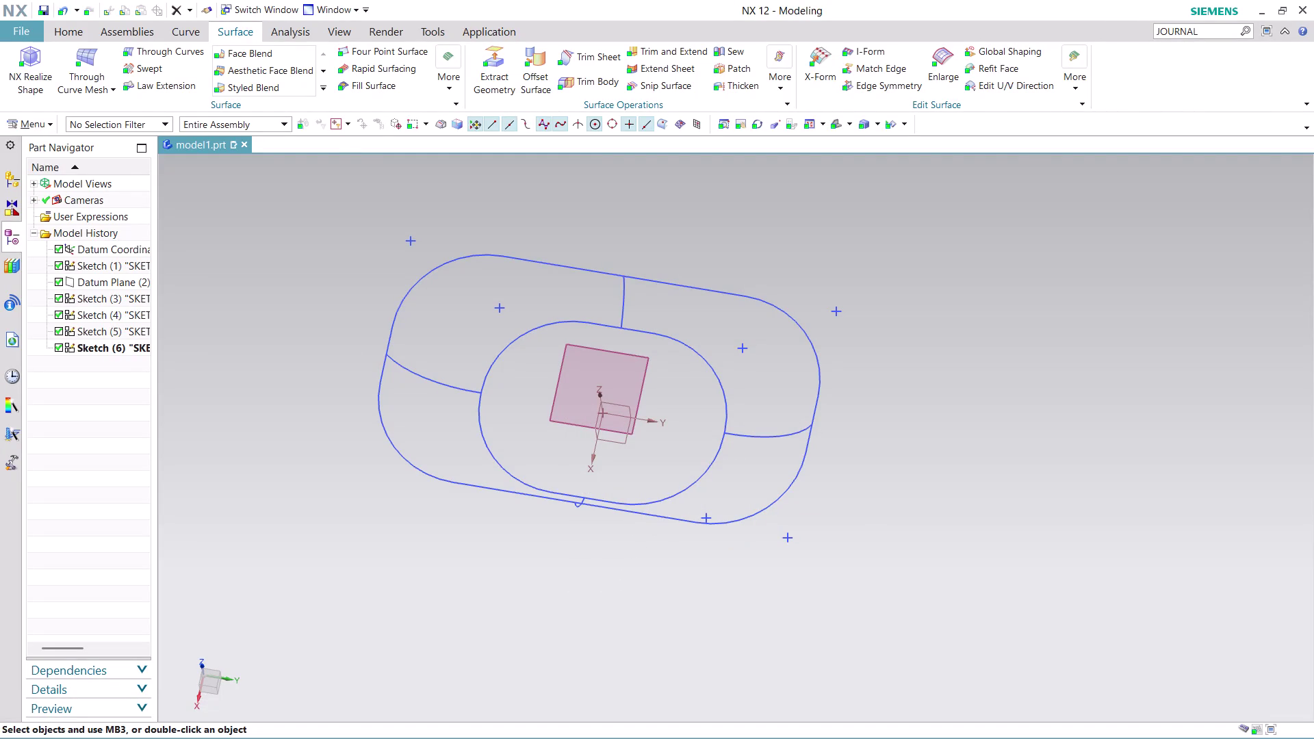
Orbit the wireframe and browse the general modelling, extra feature and curve commands.
middle_drag(961, 481, 987, 408)
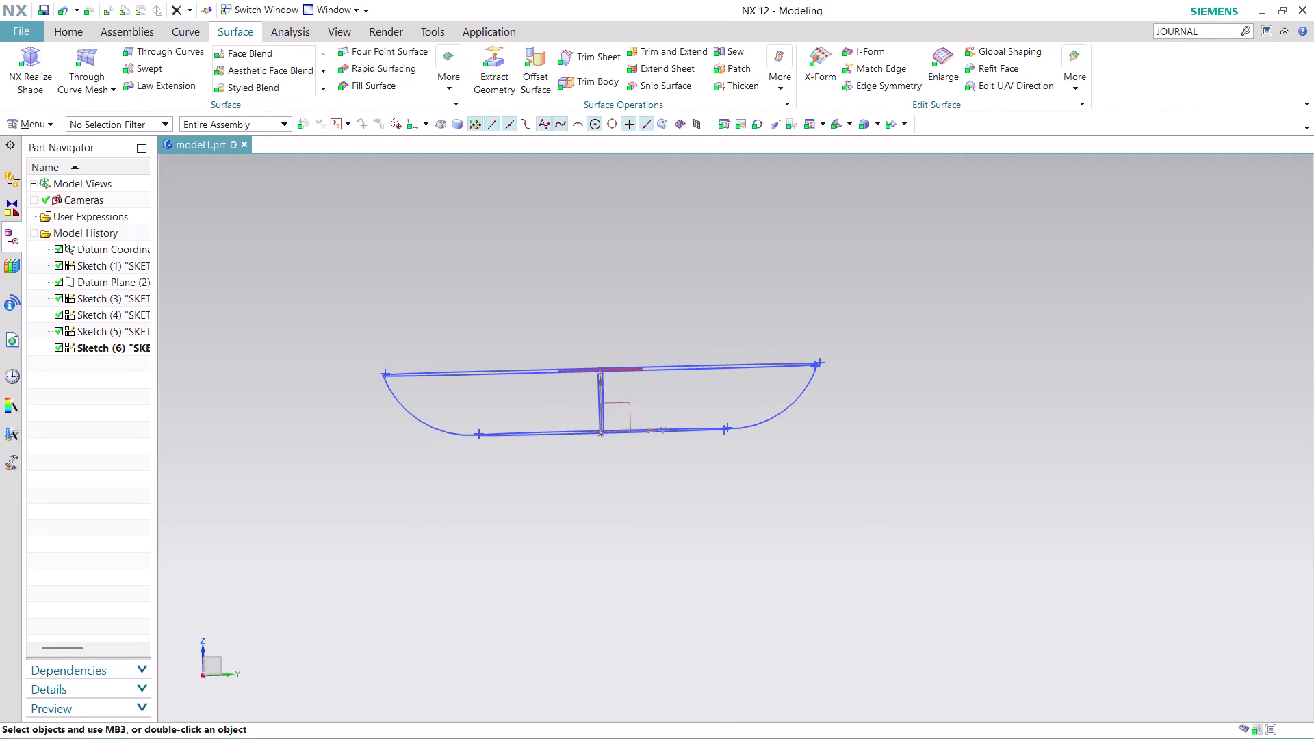
middle_drag(554, 294, 593, 319)
key(Escape)
key(Escape)
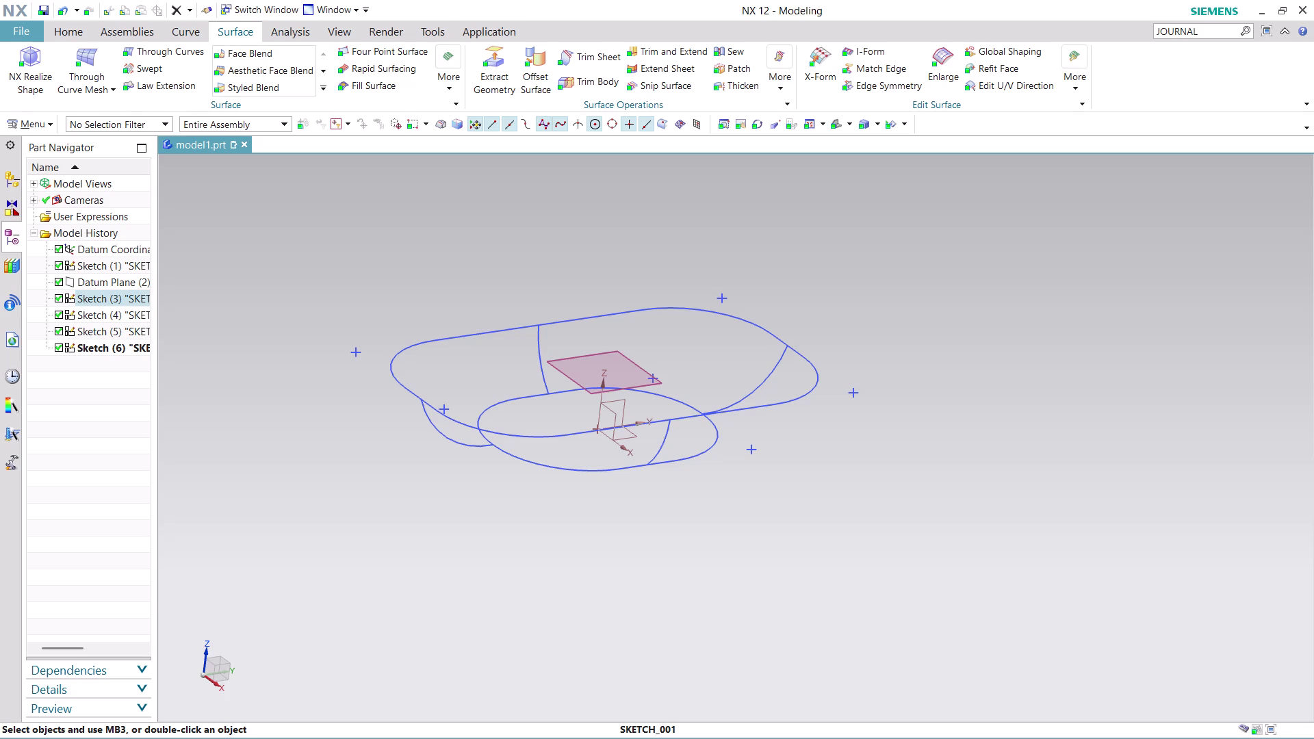
click(67, 28)
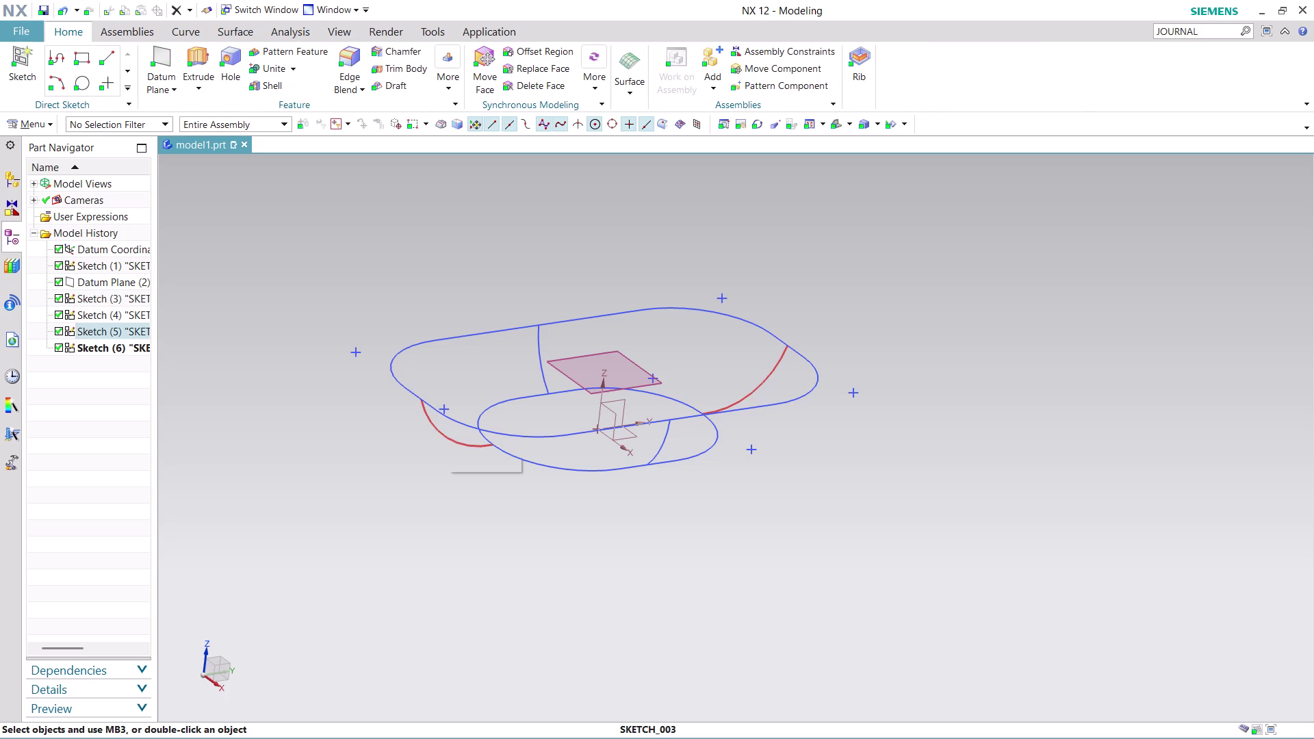
click(446, 89)
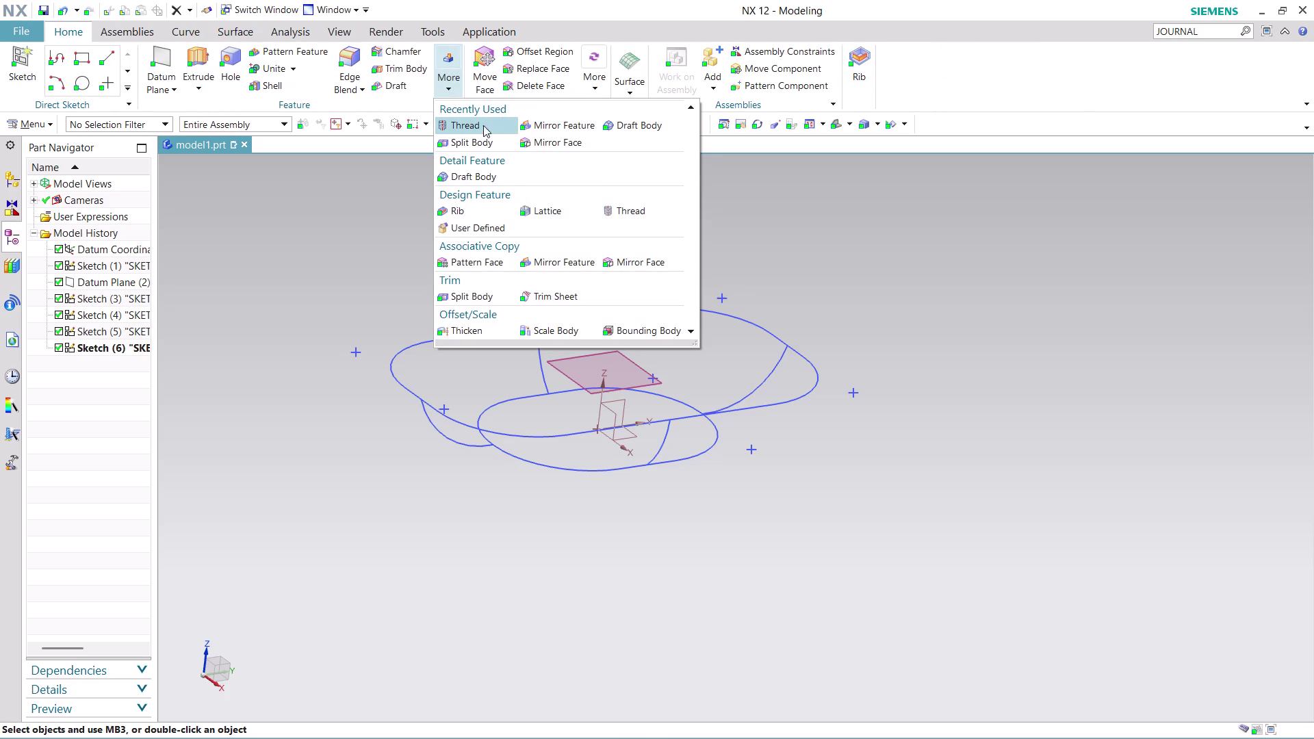
click(721, 196)
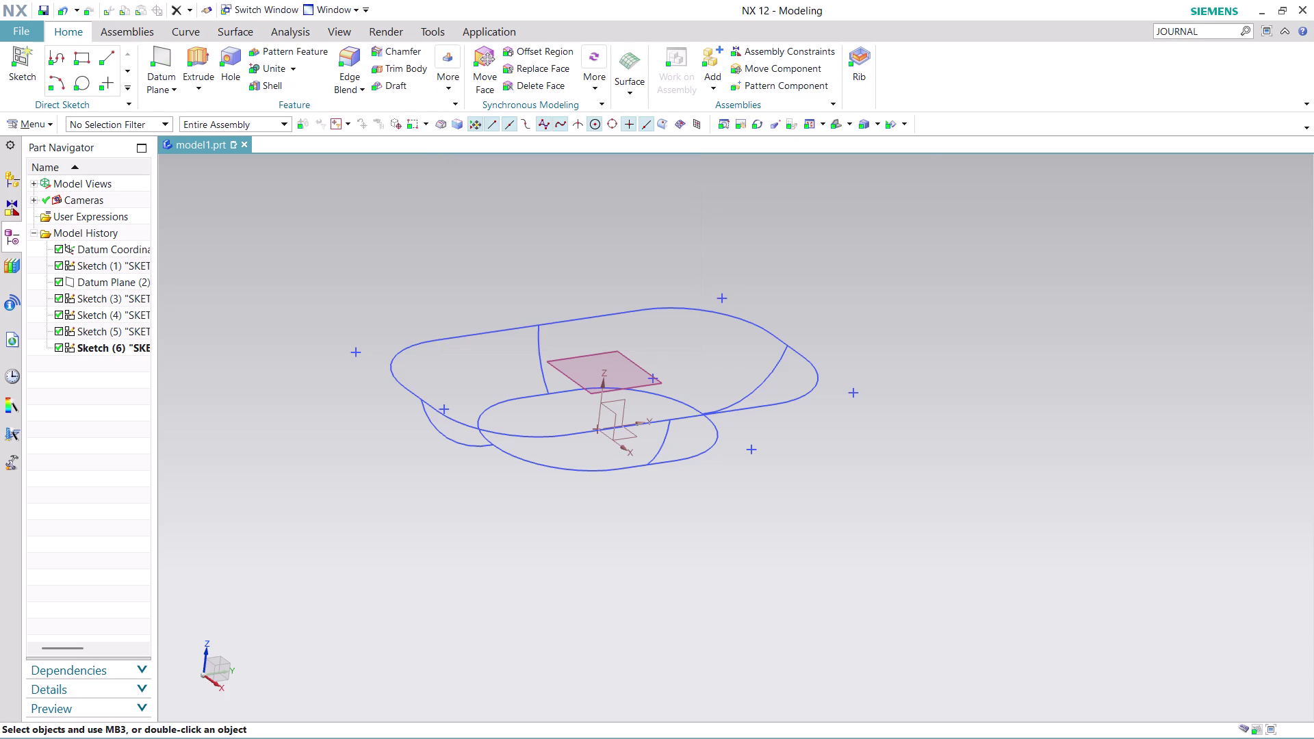
click(593, 84)
click(455, 212)
click(181, 26)
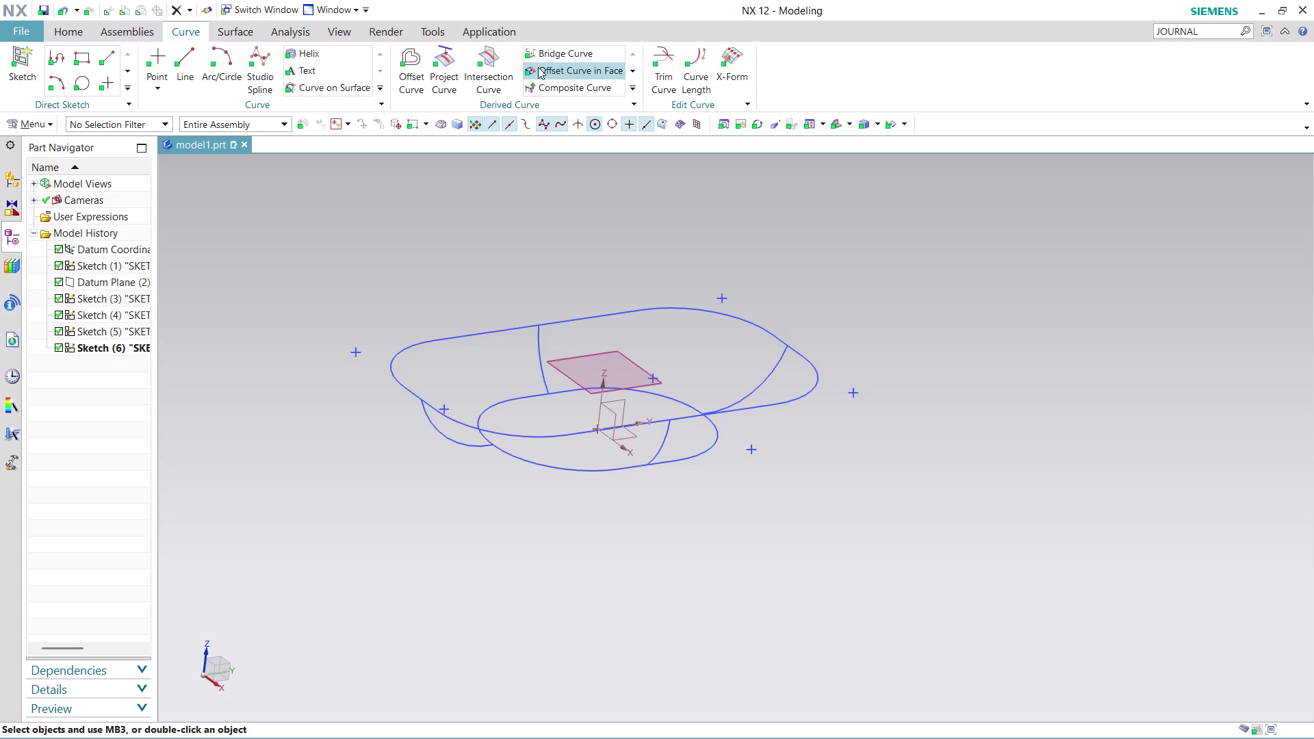
Revisit the general modelling tab's extra feature commands and the curve tools.
click(137, 32)
click(72, 34)
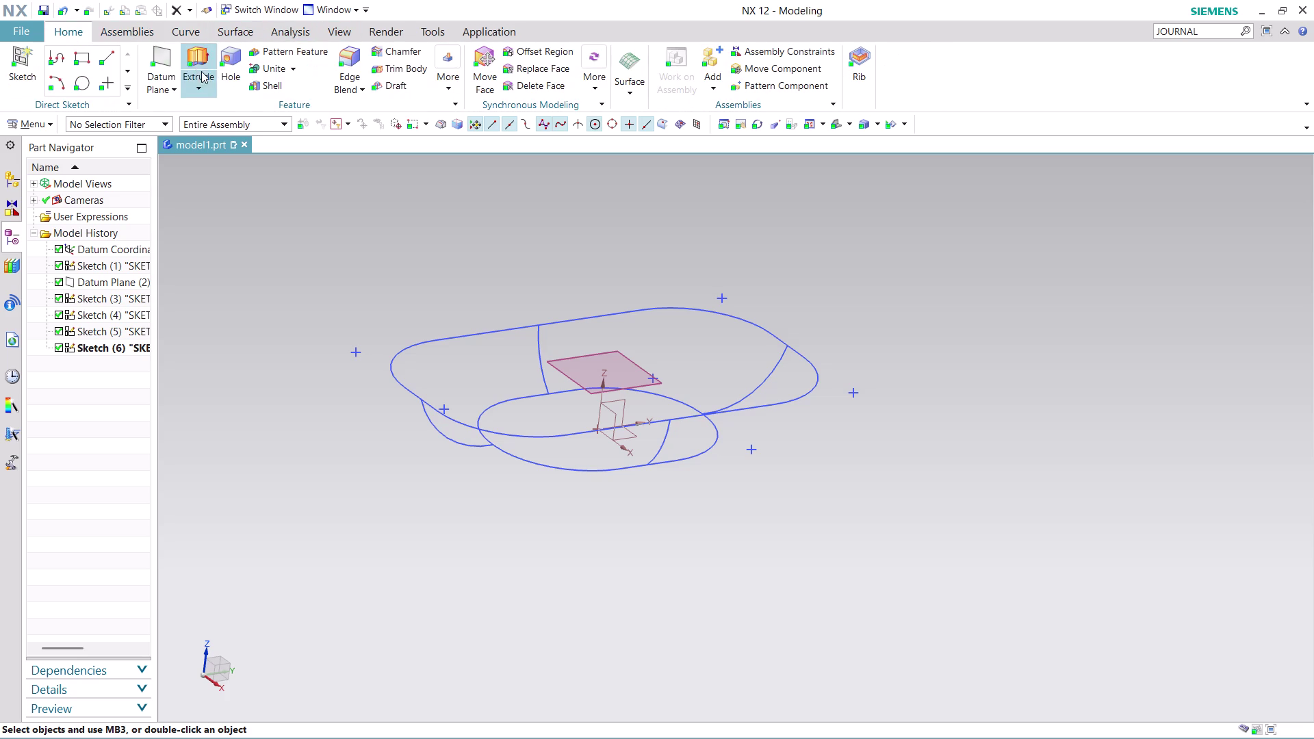
click(441, 83)
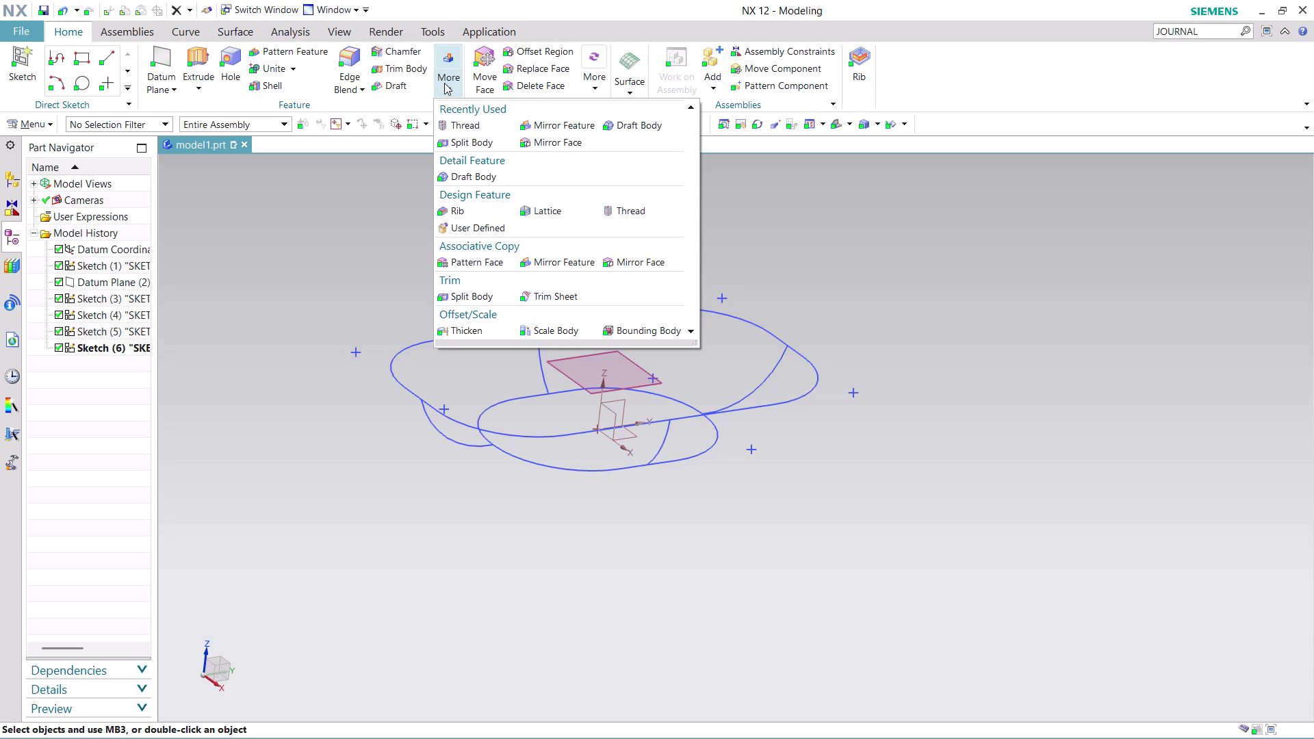
click(772, 193)
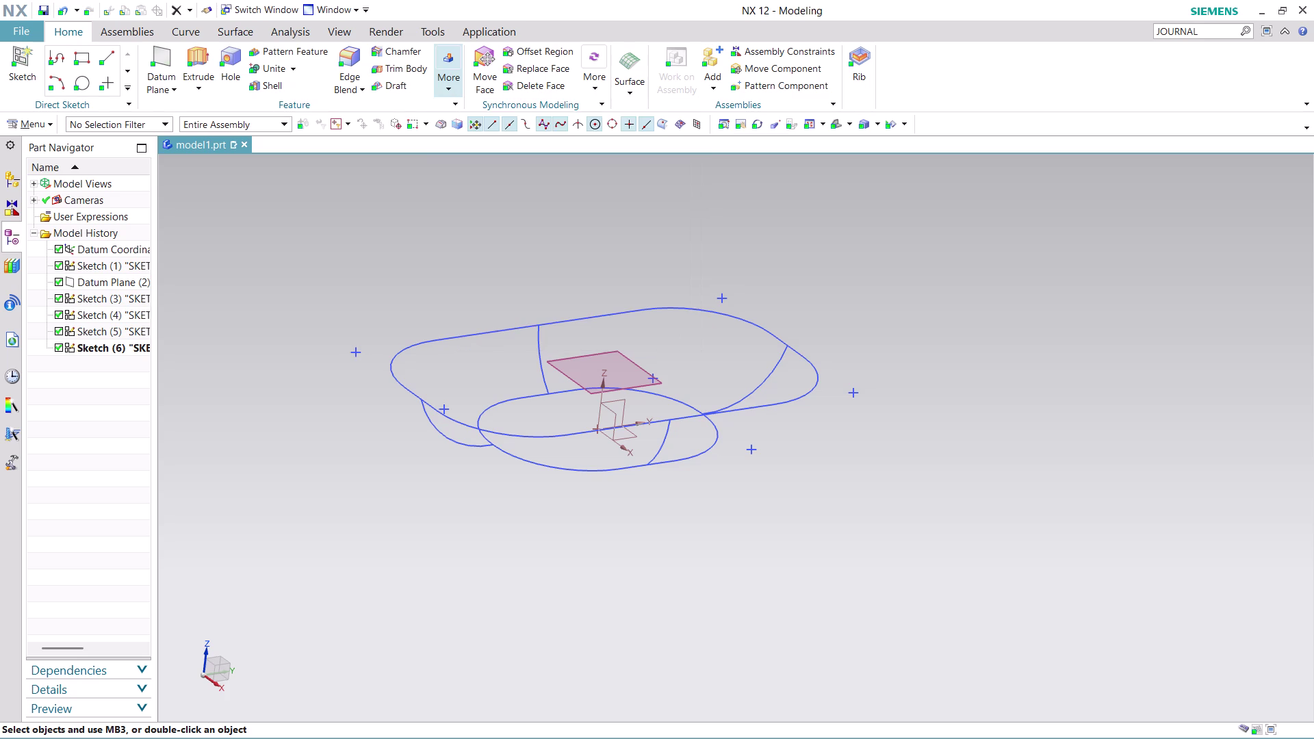
click(593, 78)
click(507, 211)
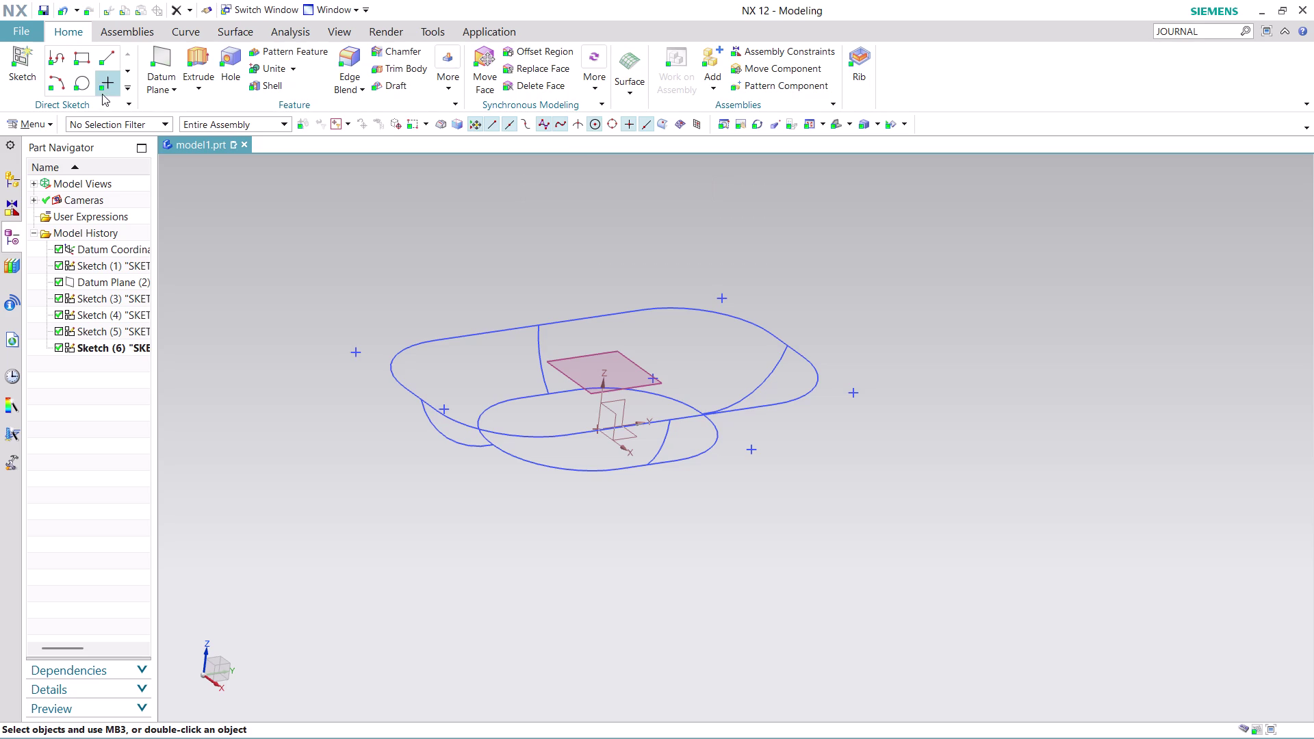
click(213, 29)
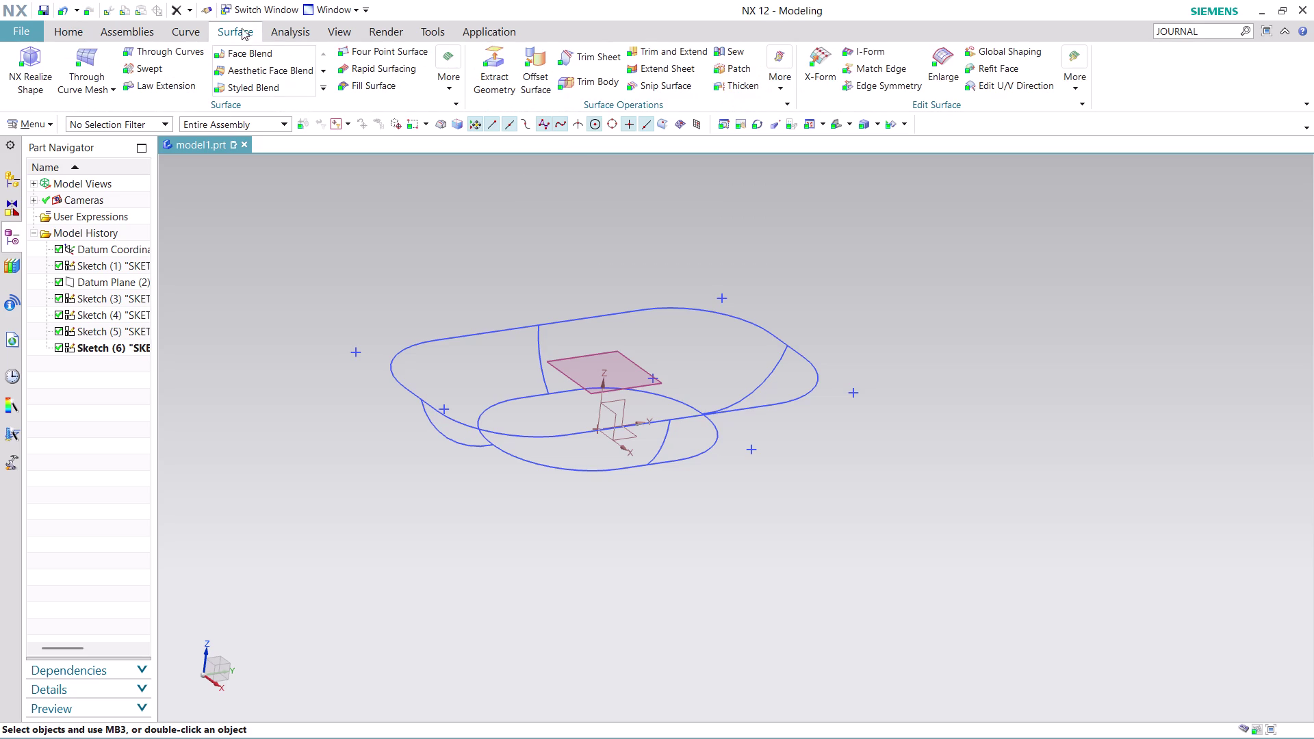
Browse the surface, display, rendering and application ribbon tabs.
click(280, 28)
click(336, 37)
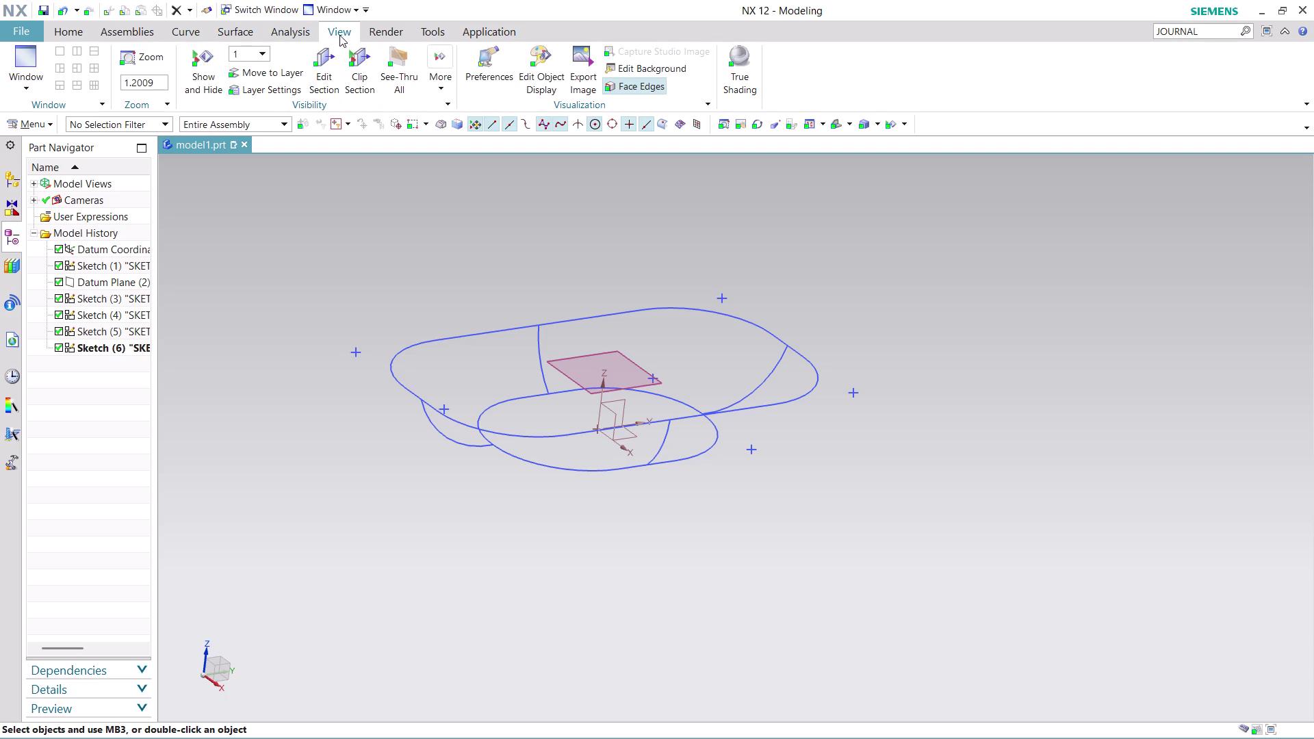
click(392, 21)
click(394, 28)
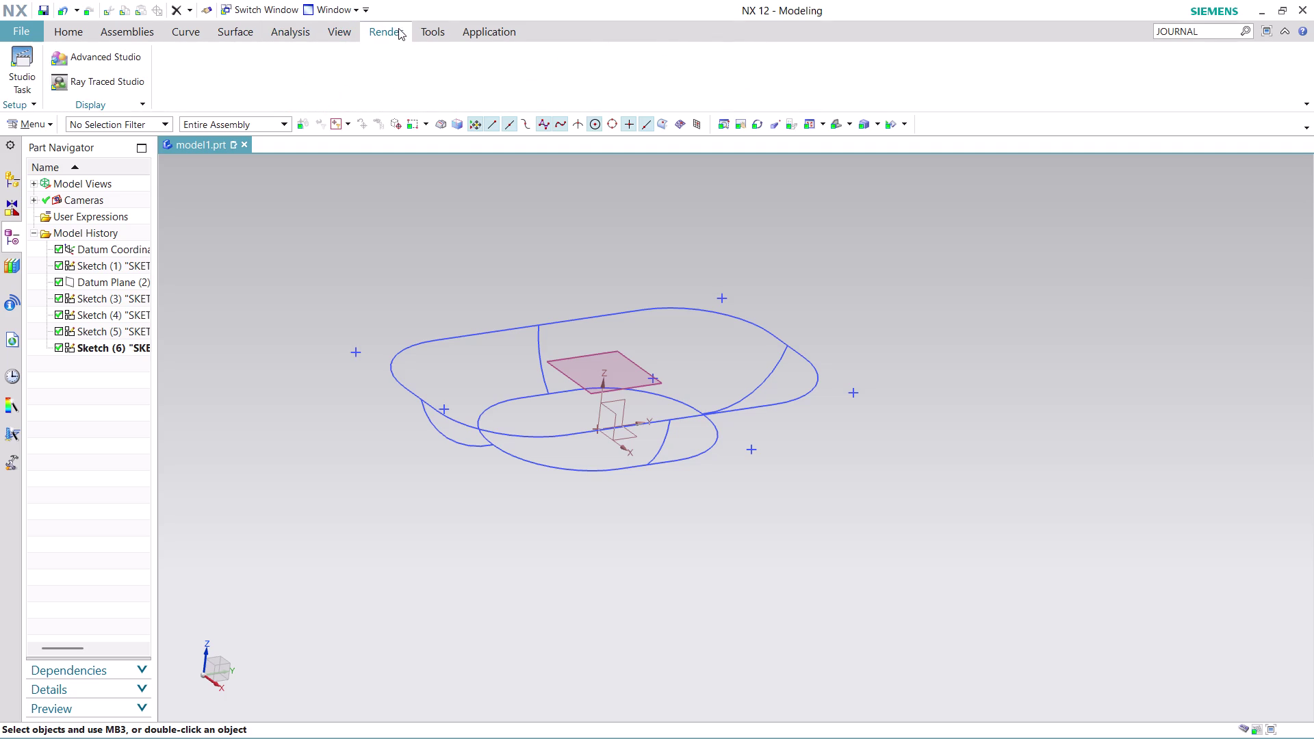
click(427, 29)
click(489, 35)
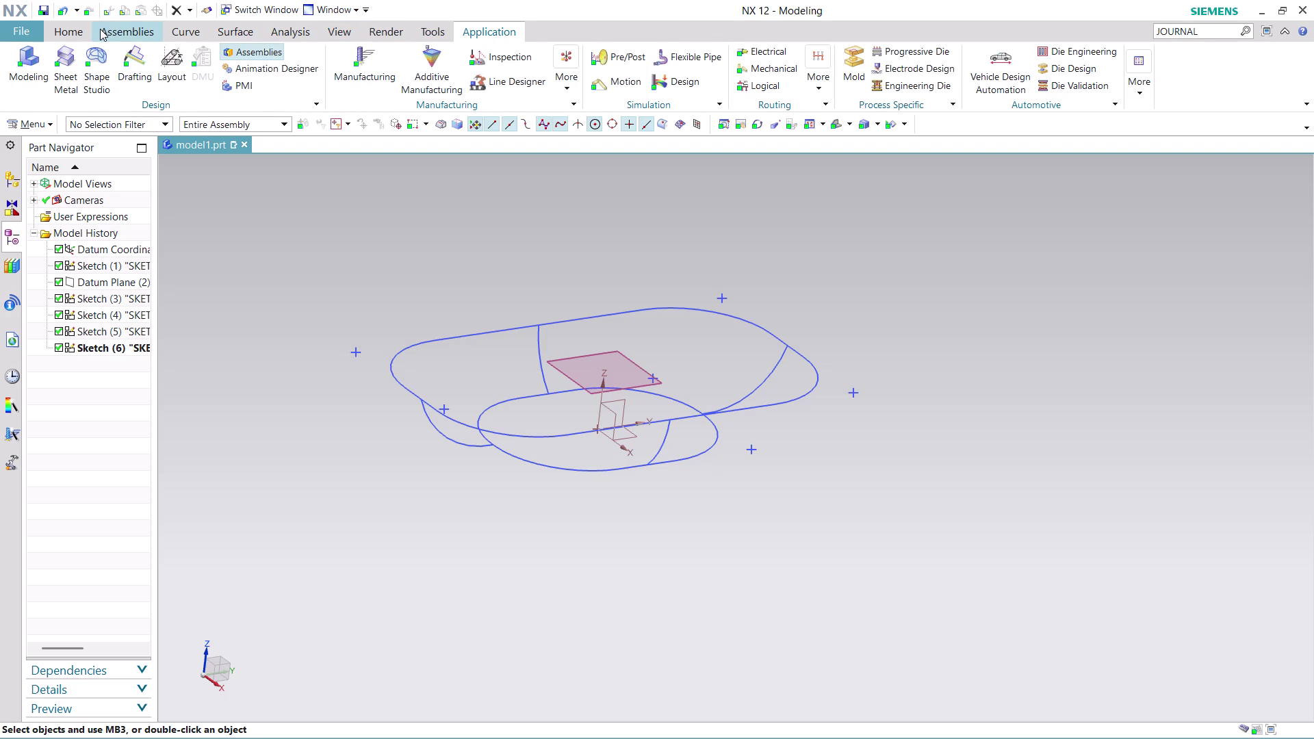
Right-click Sketch (6) in the Part Navigator to show its actions.
click(72, 28)
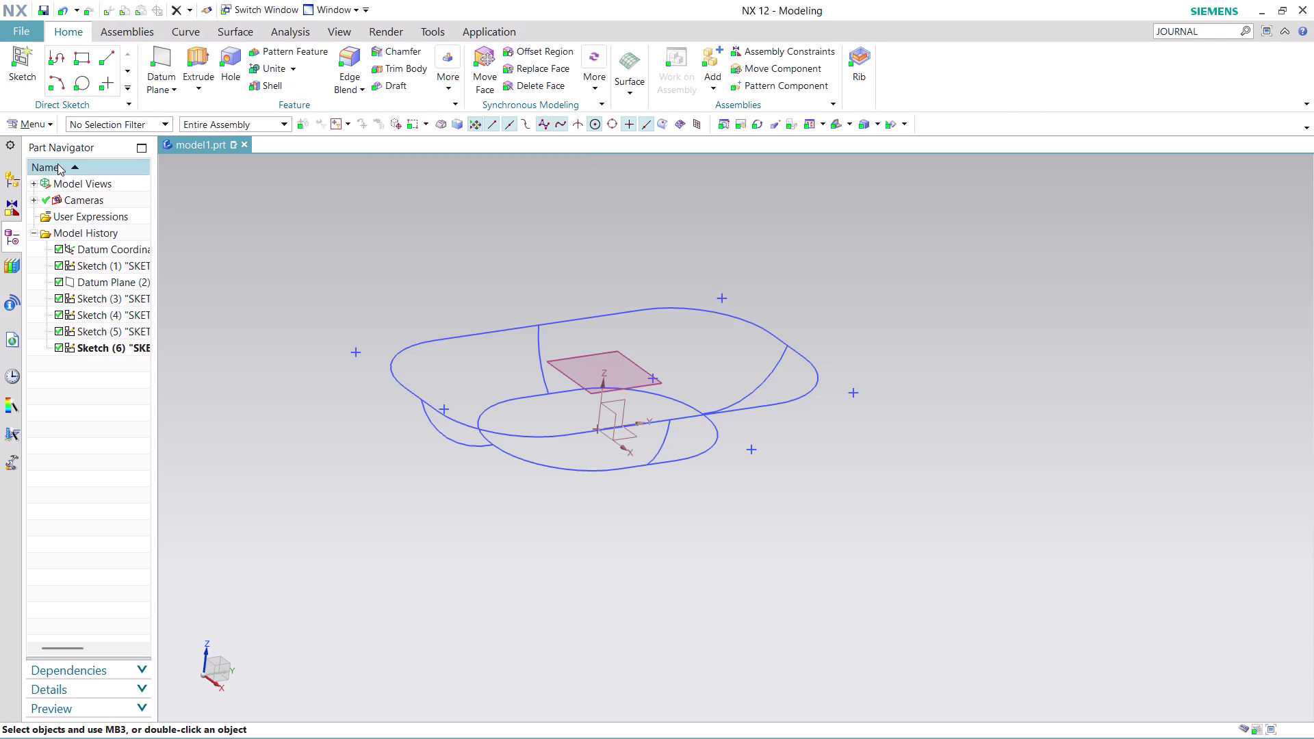
click(110, 348)
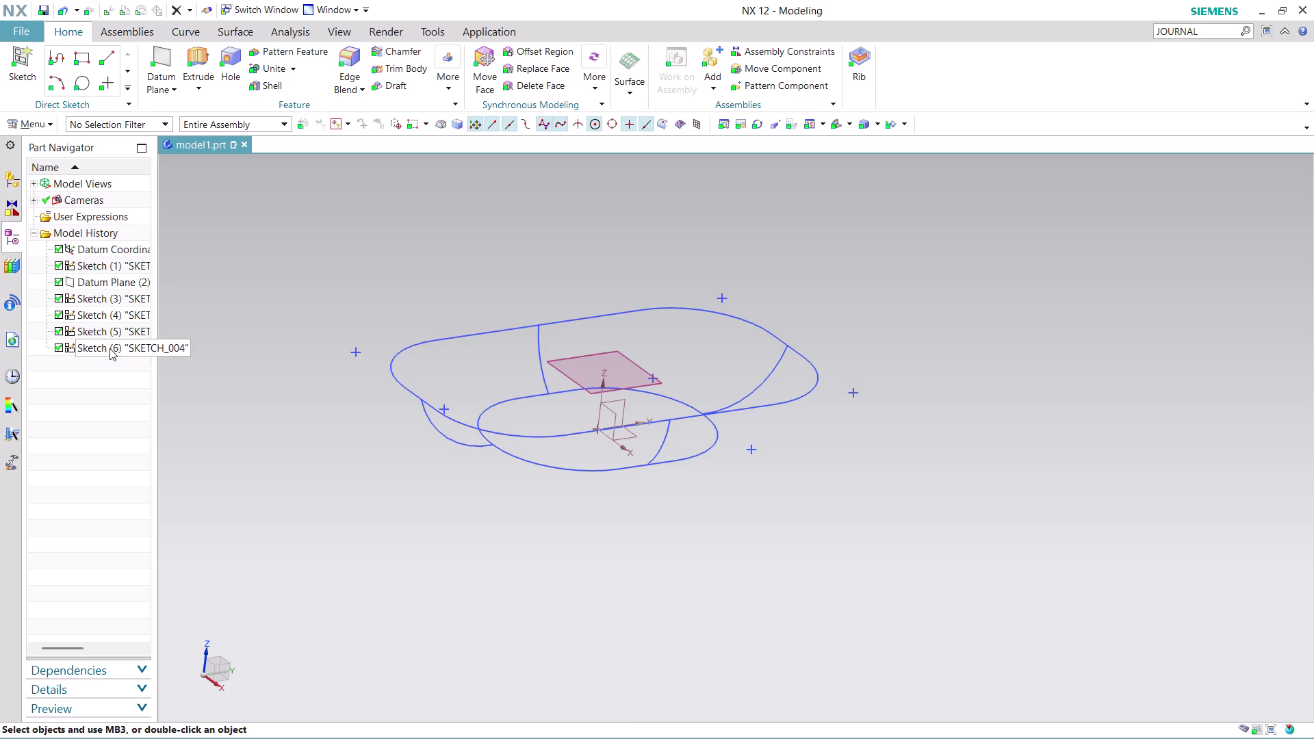
right_click(110, 349)
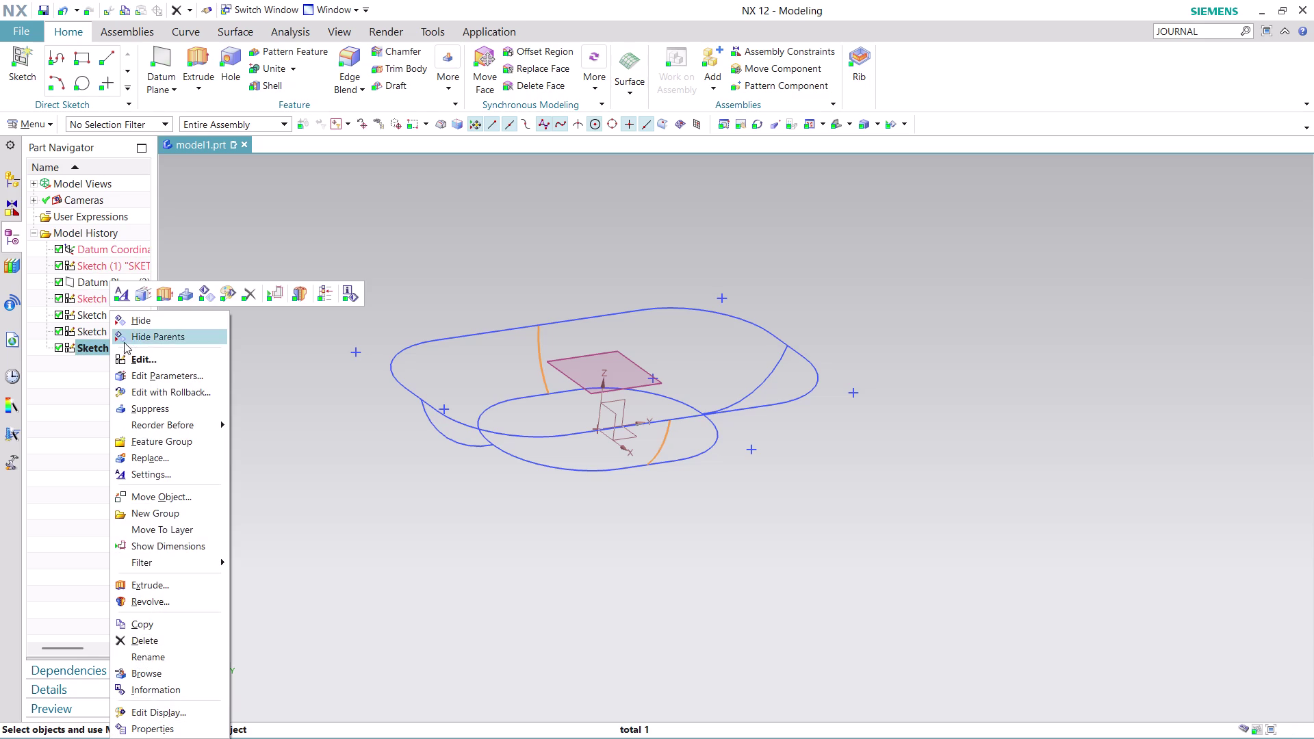
Open Sketch (6) for editing and choose the Tangent geometric constraint.
click(165, 393)
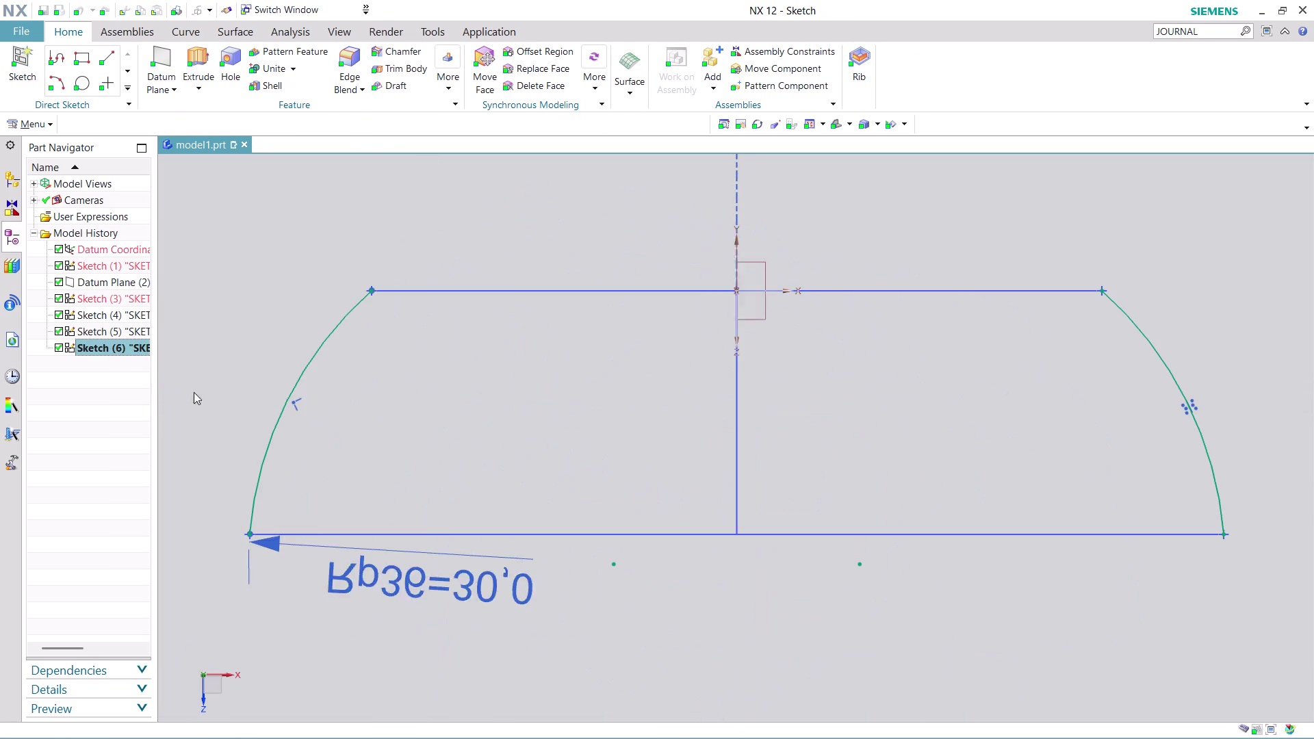
click(331, 243)
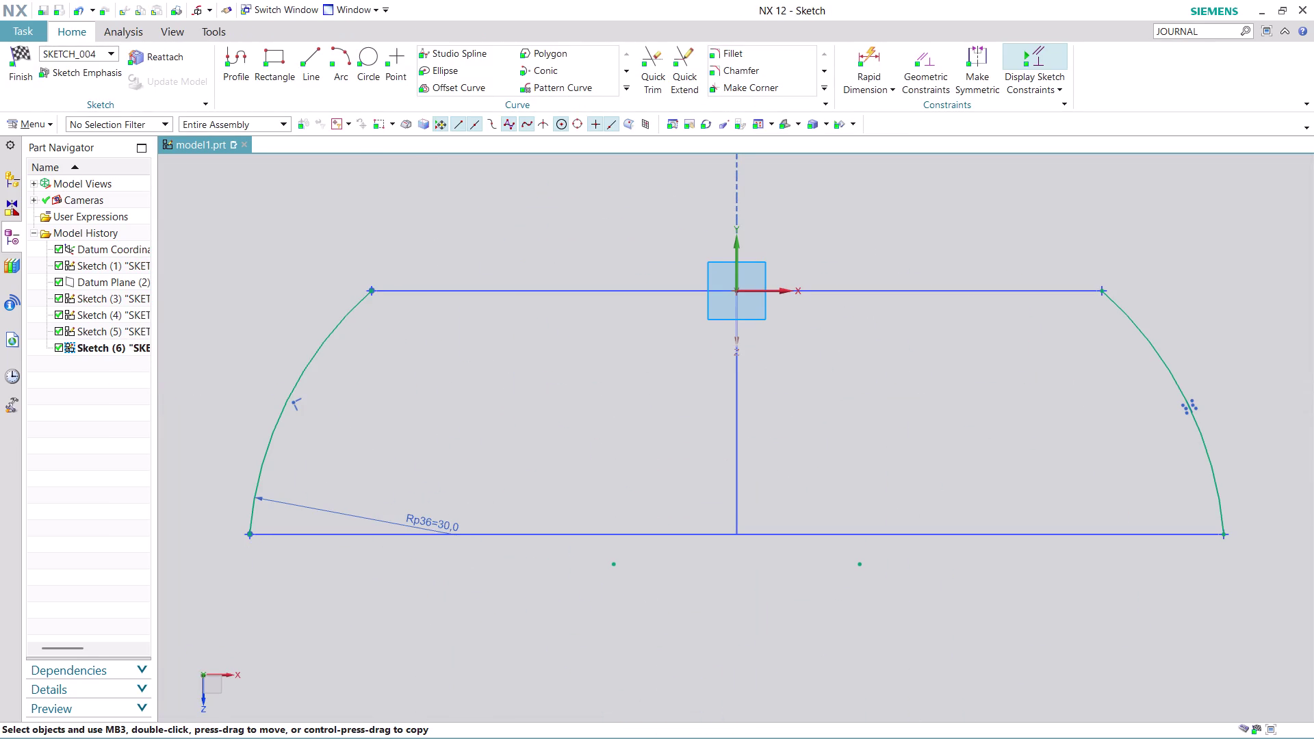
key(Escape)
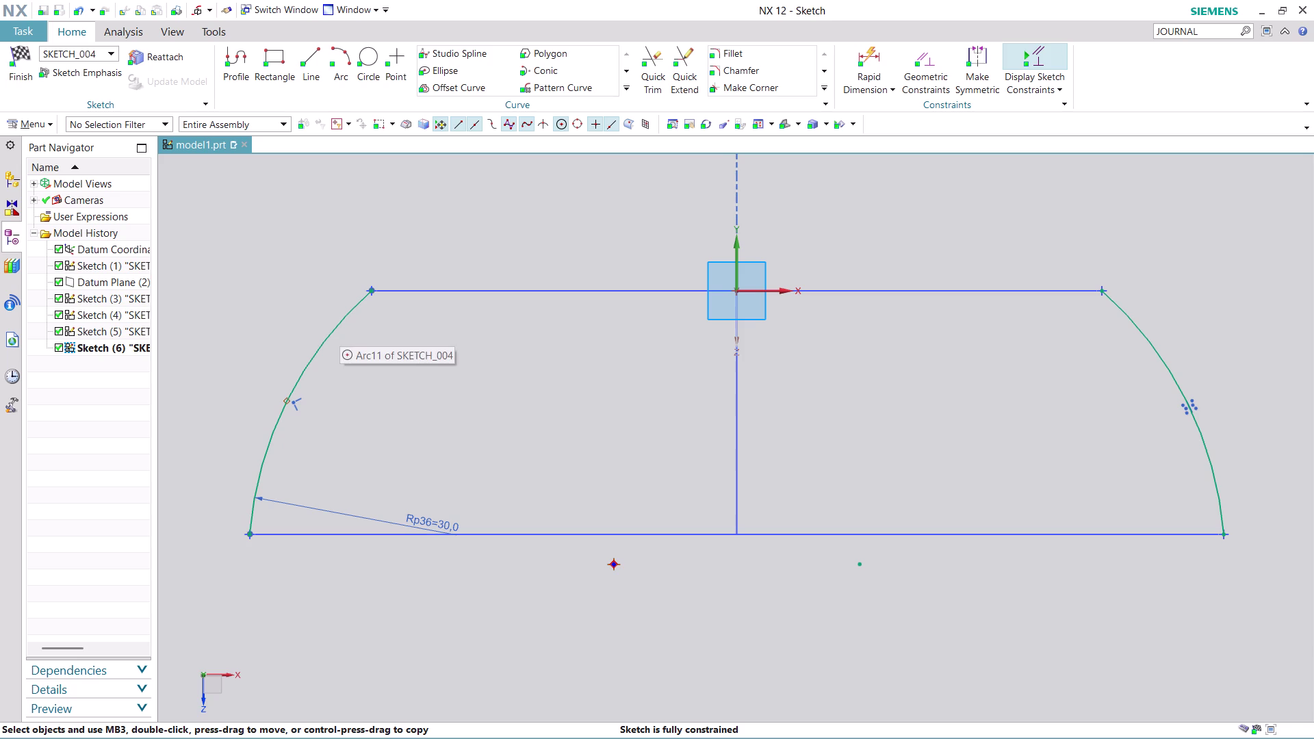
click(927, 75)
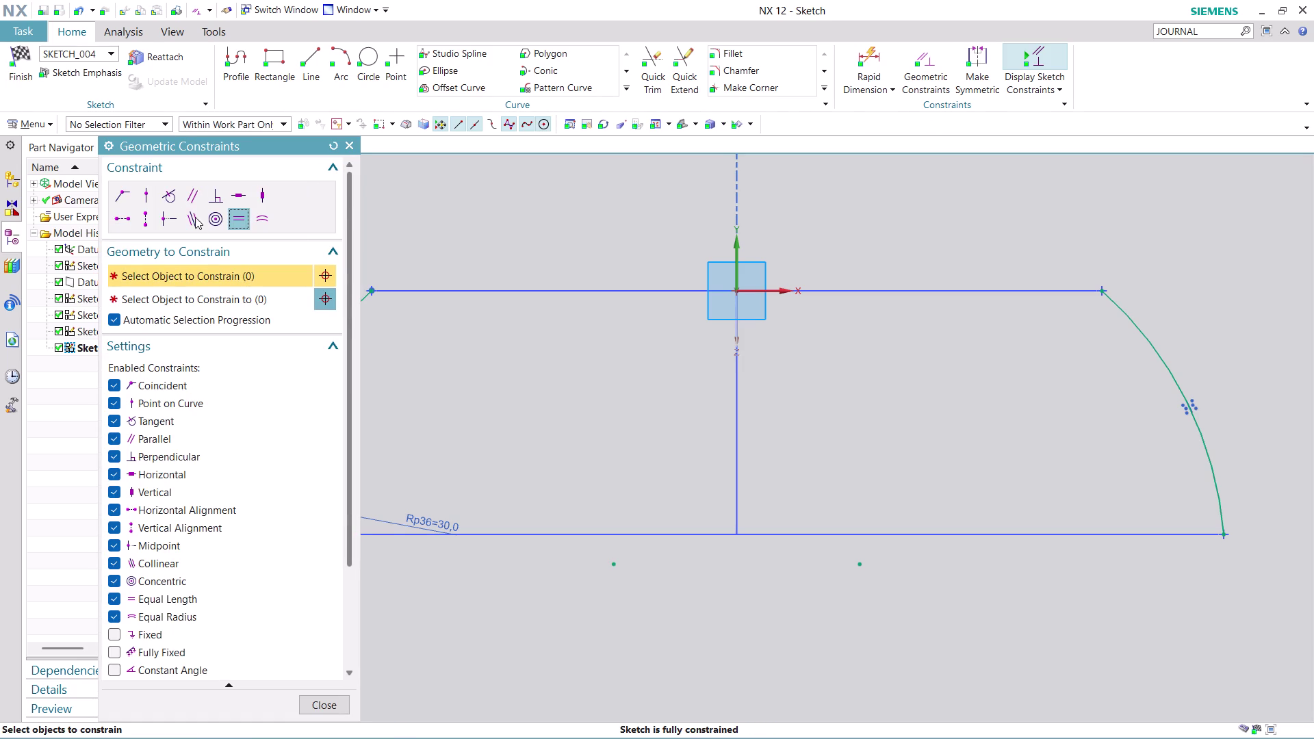
click(172, 196)
Make the left arc tangent to the outline curves, then close the constraint options.
middle_drag(497, 237, 576, 243)
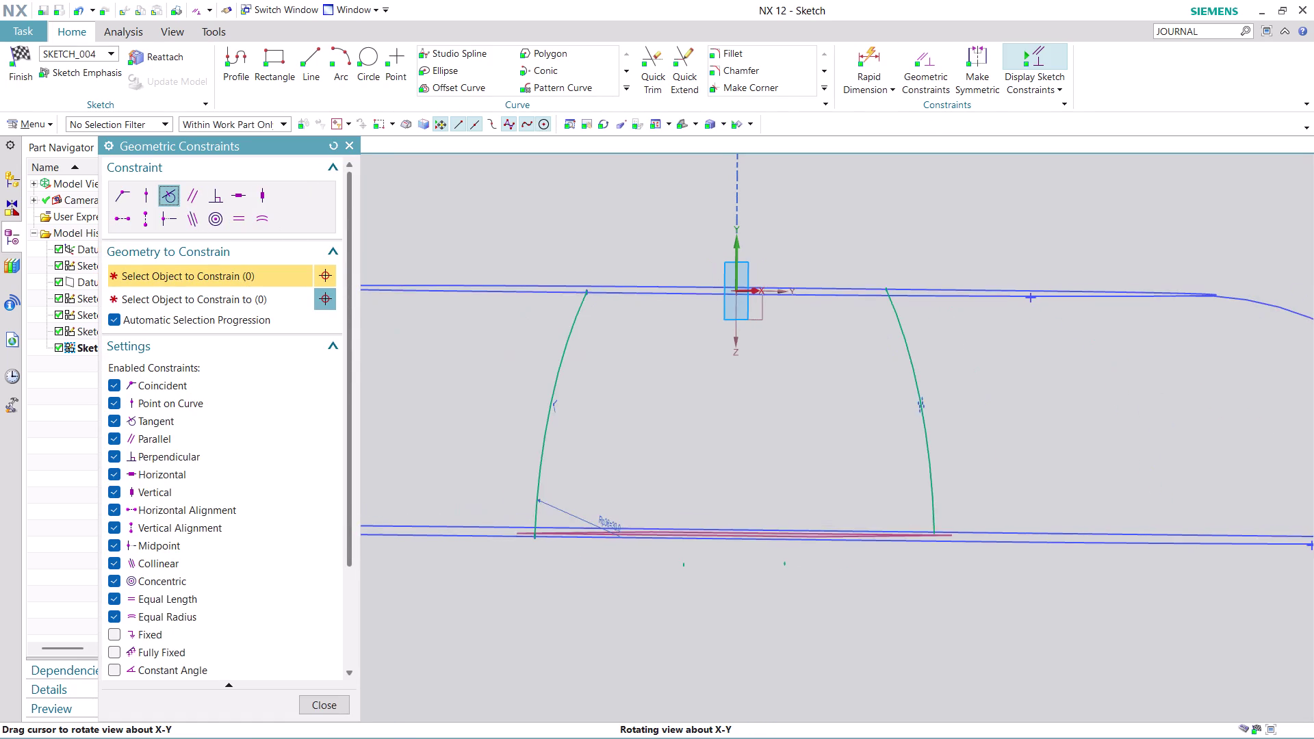
middle_drag(575, 243, 570, 255)
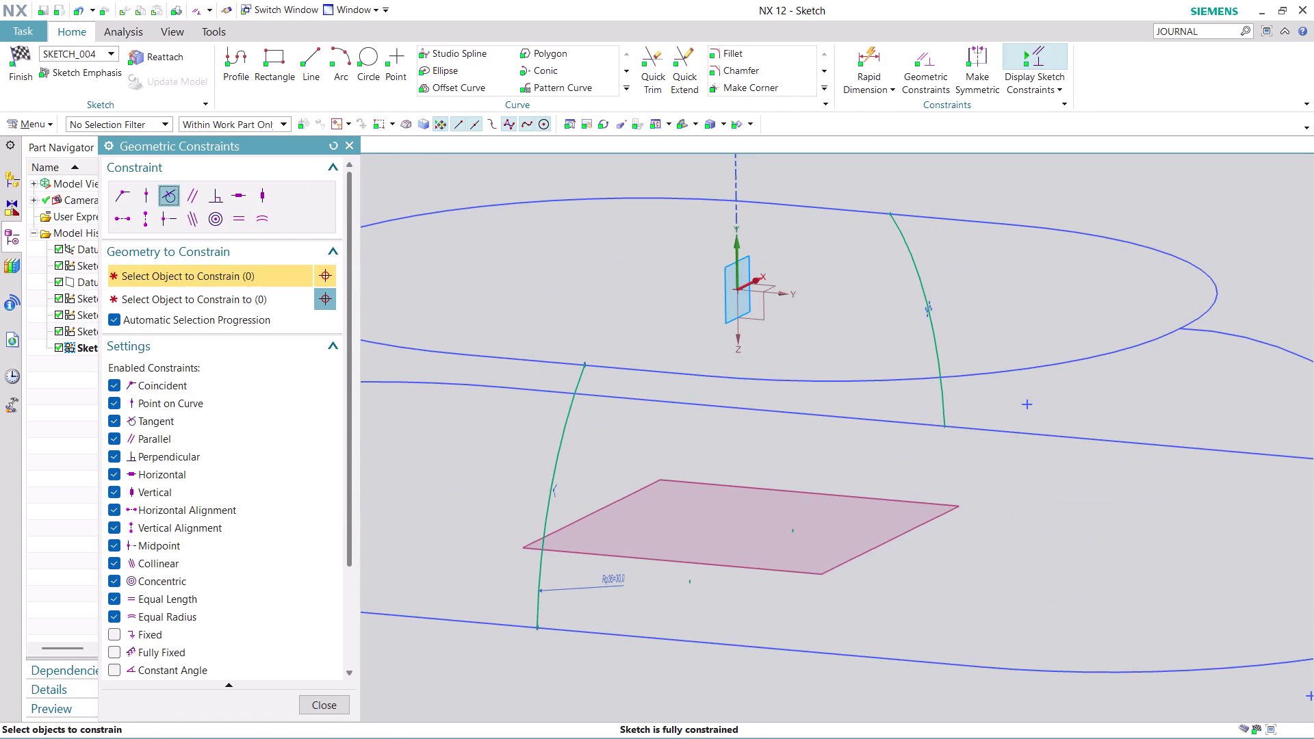
click(574, 404)
click(610, 371)
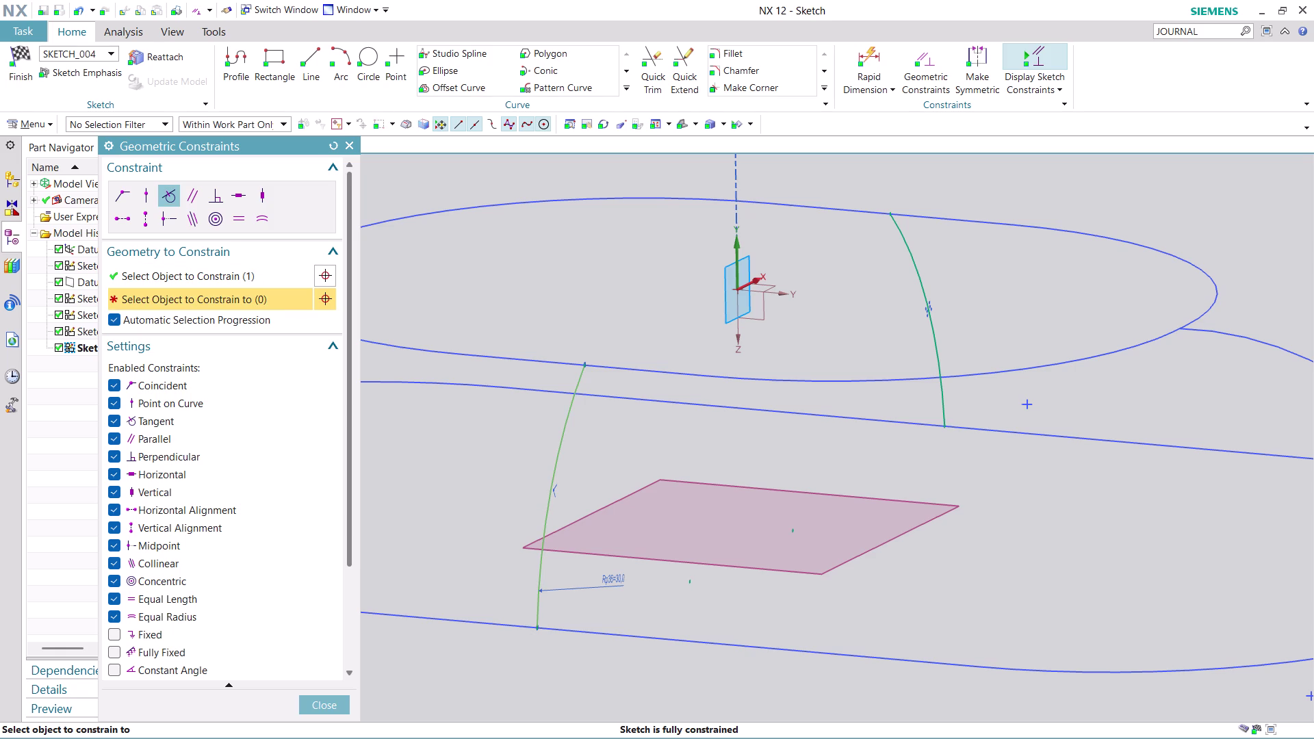
click(559, 363)
scroll(down, 3)
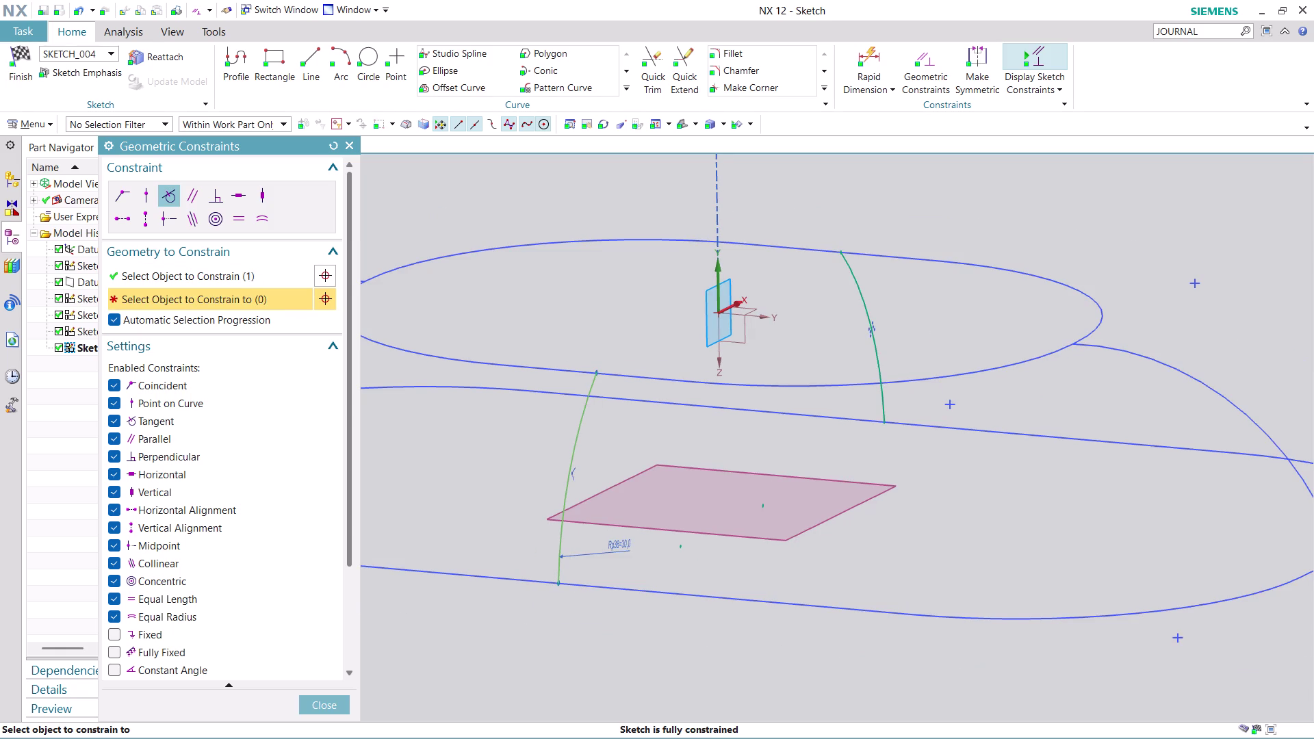
scroll(down, 3)
middle_drag(611, 626, 555, 609)
scroll(up, 3)
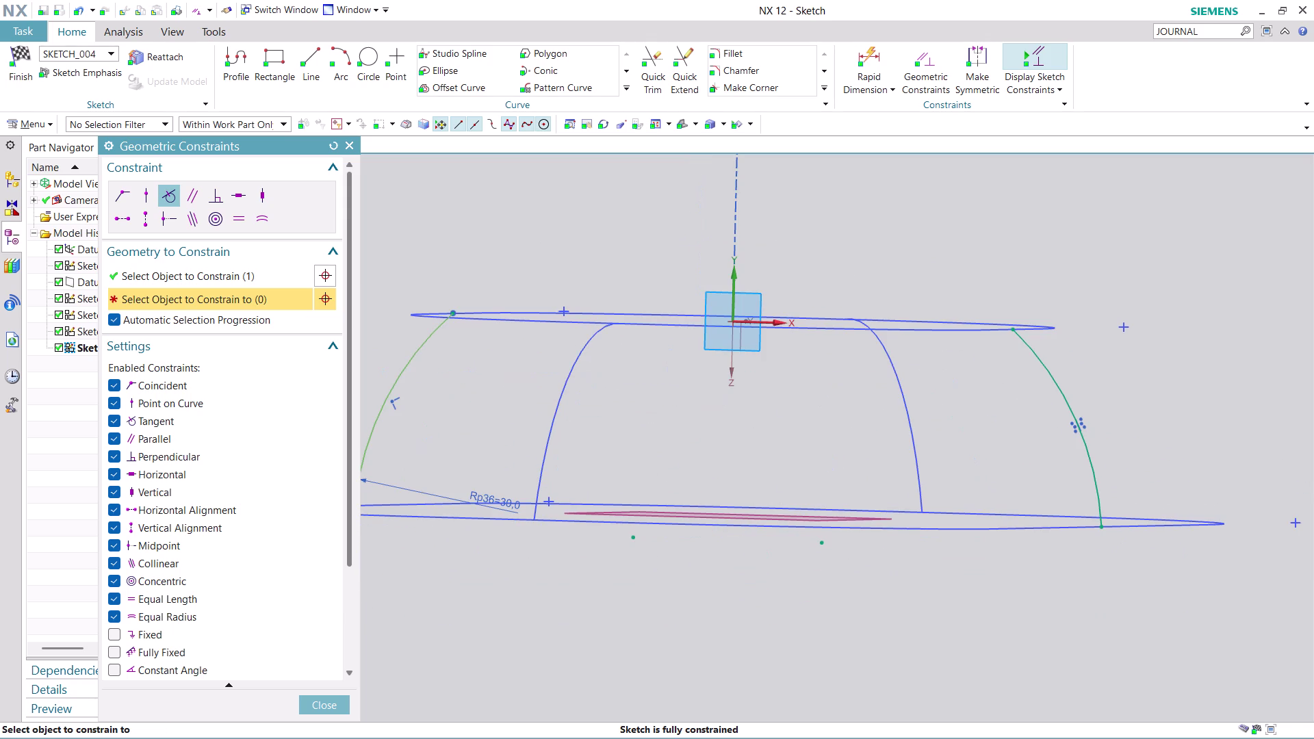
click(331, 700)
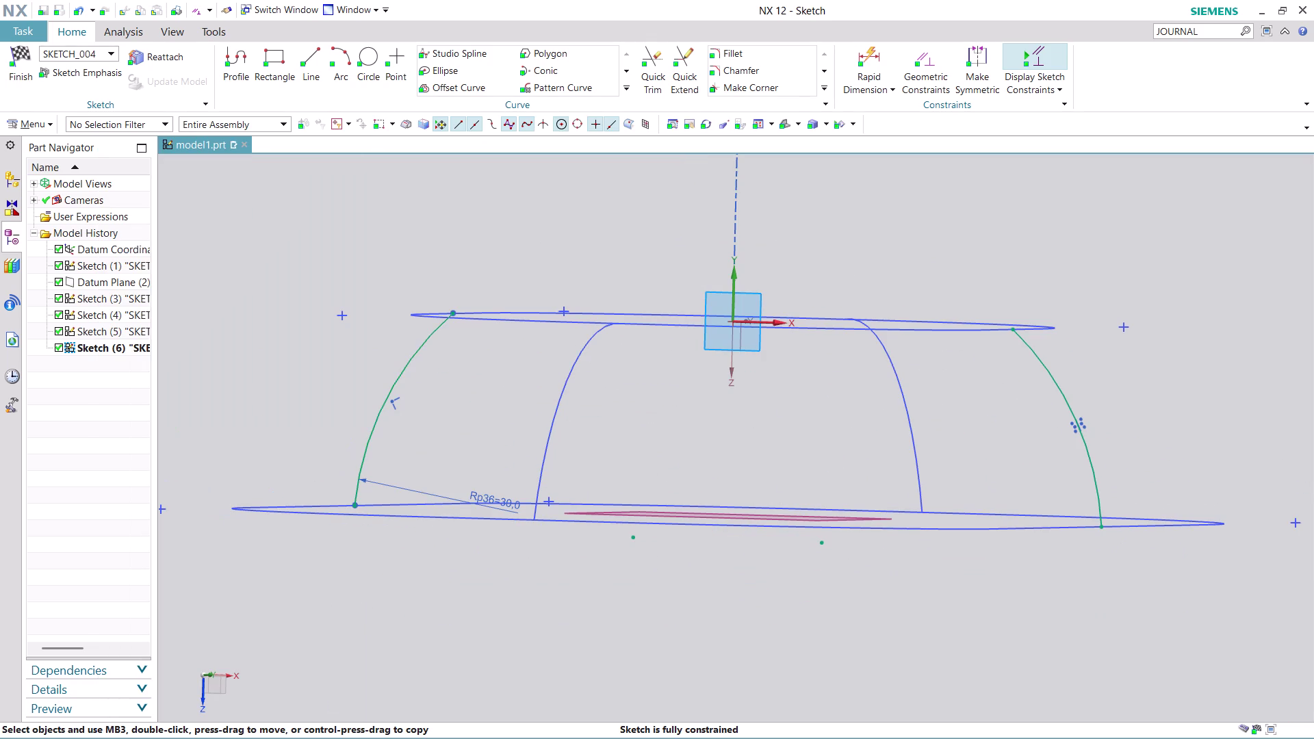
Make further picks on the sketch arcs and cancel each with Esc.
click(494, 267)
key(Escape)
key(Escape)
key(Escape)
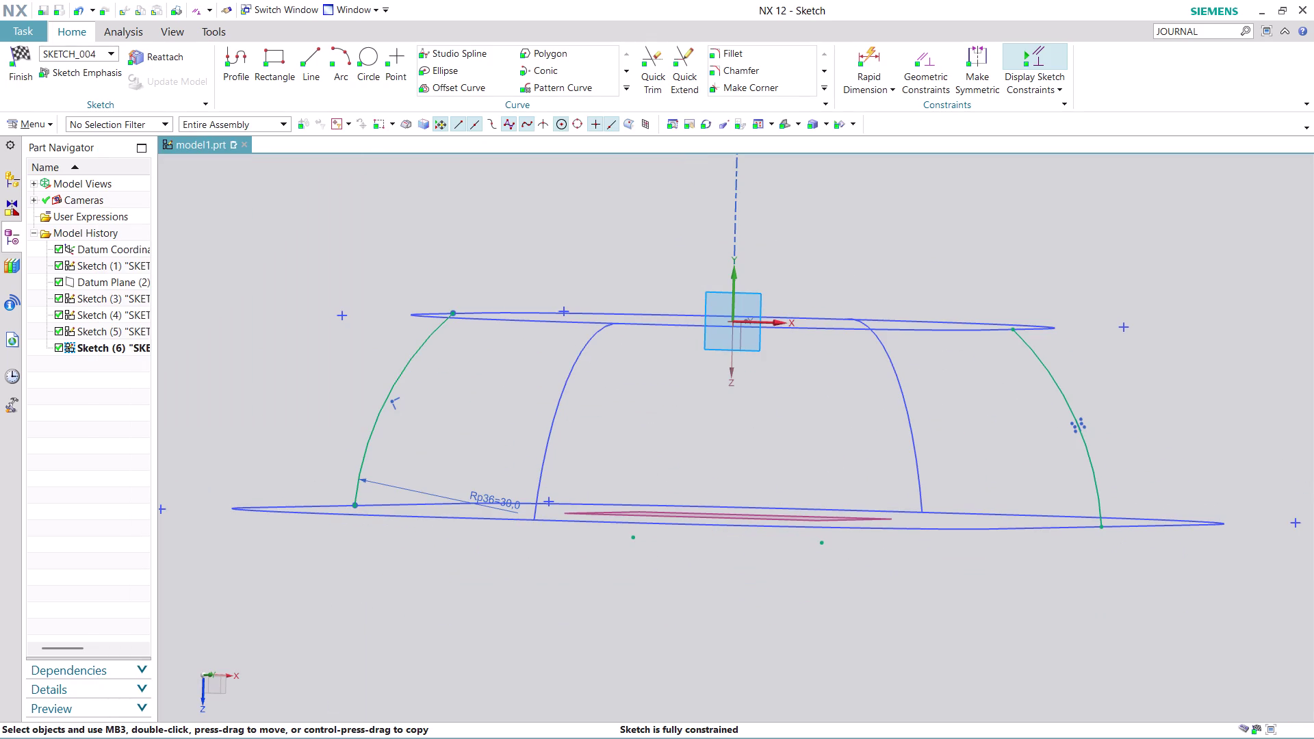
click(478, 253)
scroll(down, 3)
middle_click(455, 264)
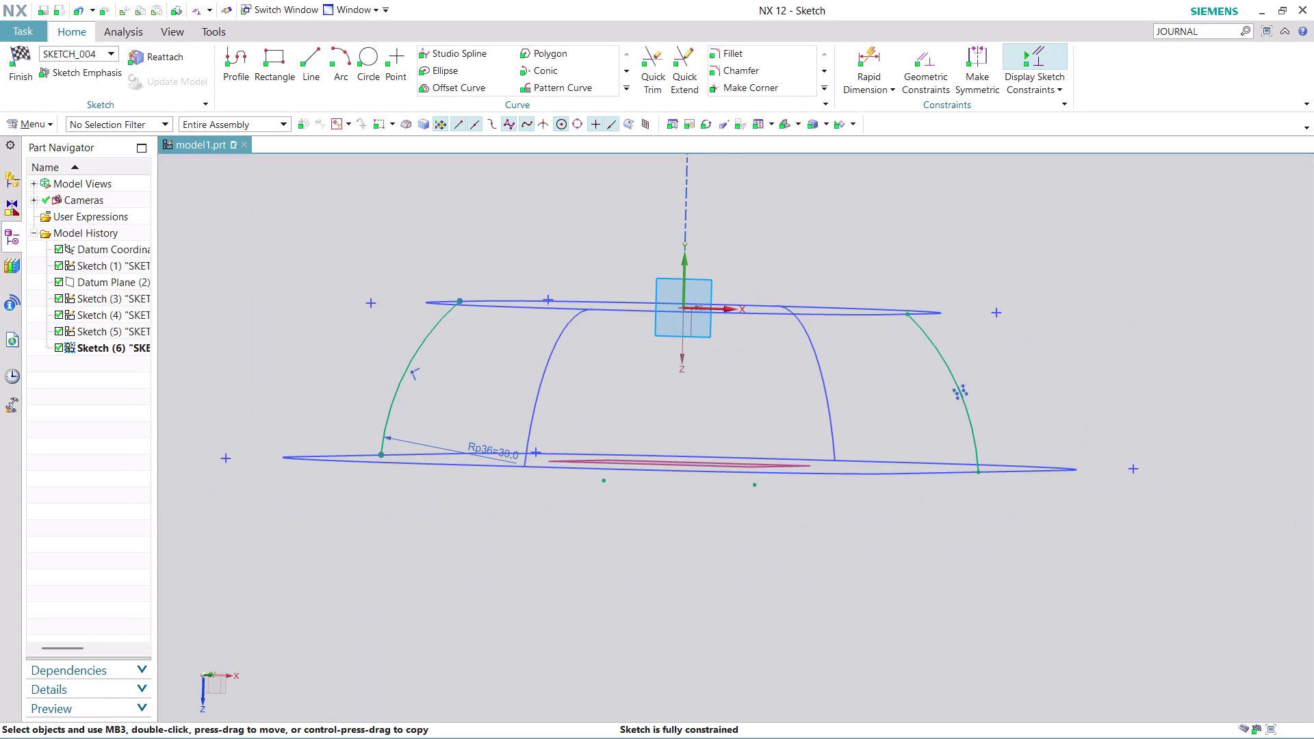
key(Escape)
key(Escape)
scroll(down, 3)
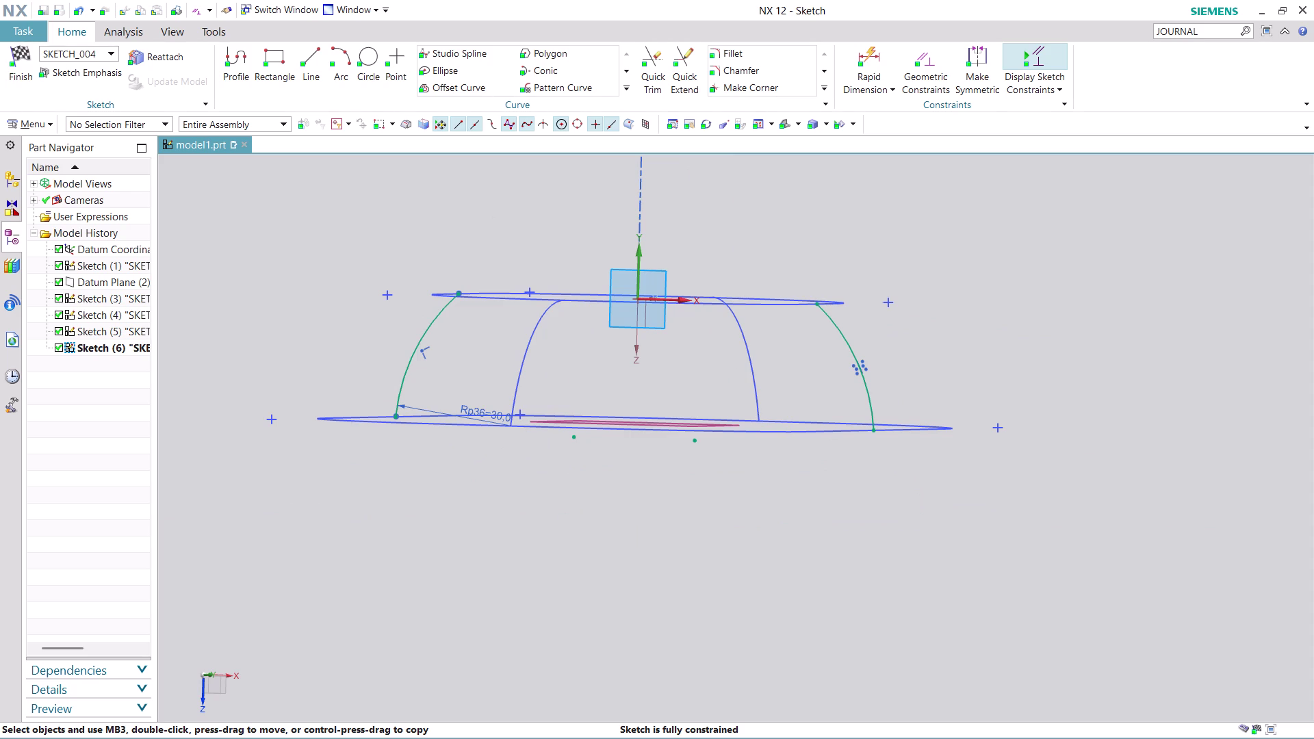
key(Escape)
Undo the last three changes and finish Sketch (6).
key(ctrl+z)
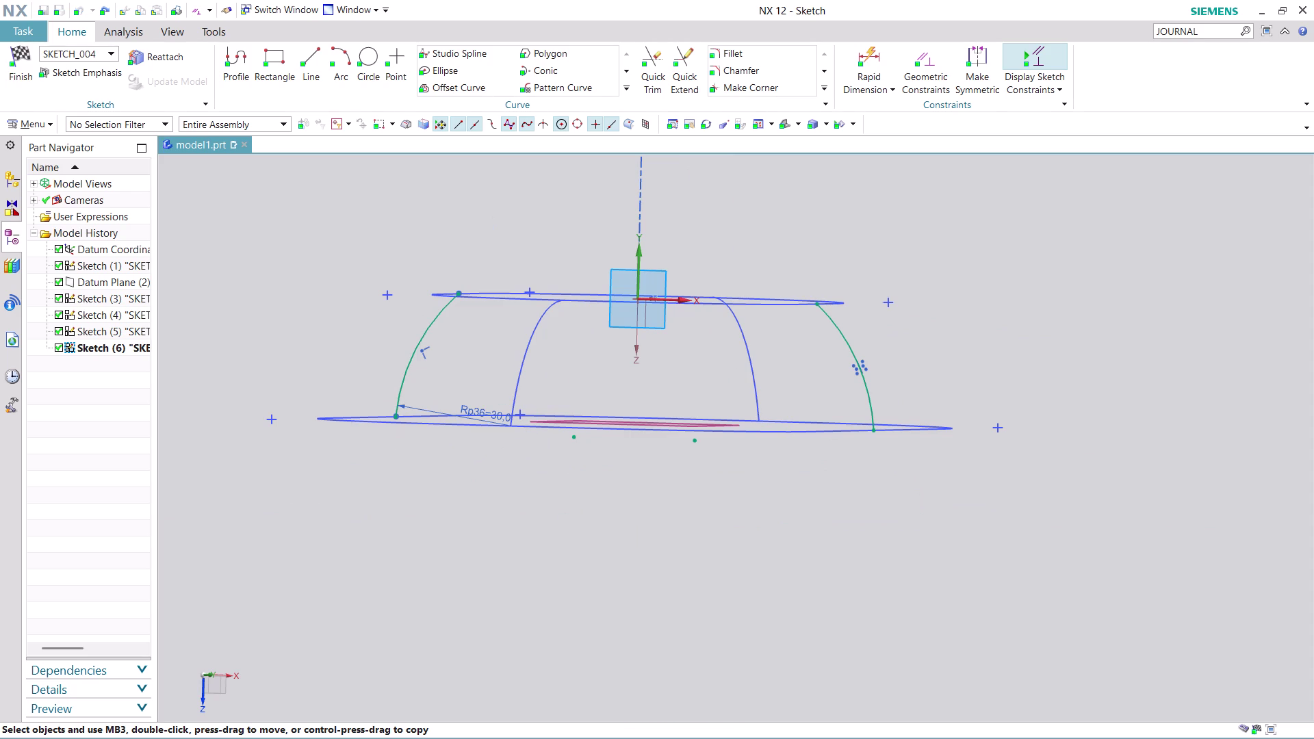
key(ctrl+z)
key(ctrl+z)
click(477, 230)
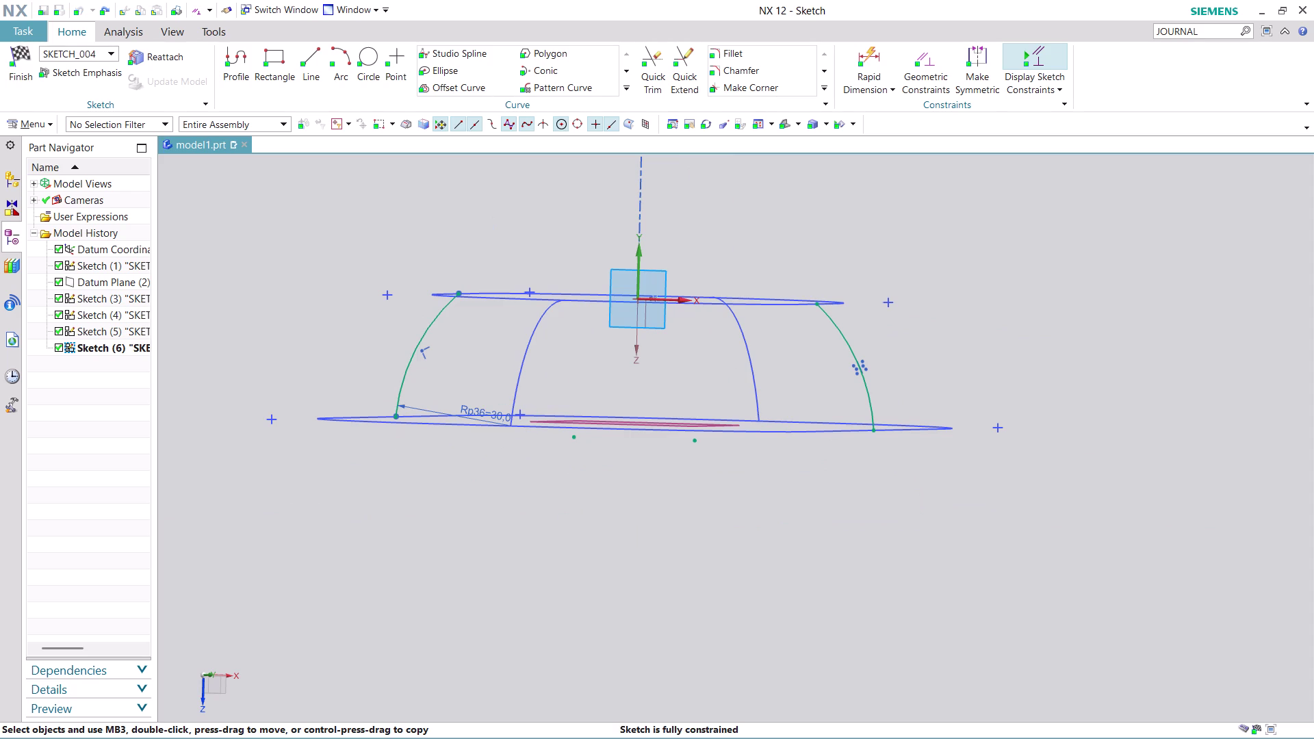
click(17, 78)
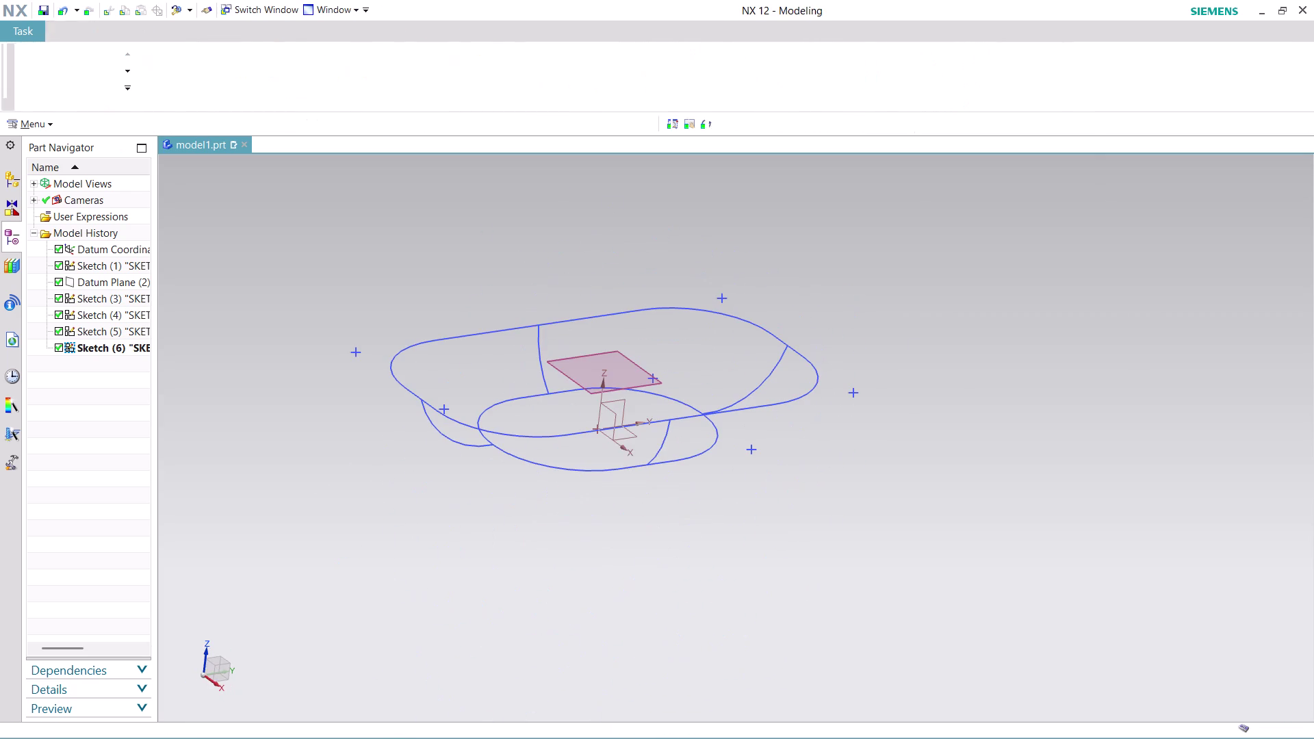
Reopen Sketch (6) for editing and start Geometric Constraints.
scroll(up, 3)
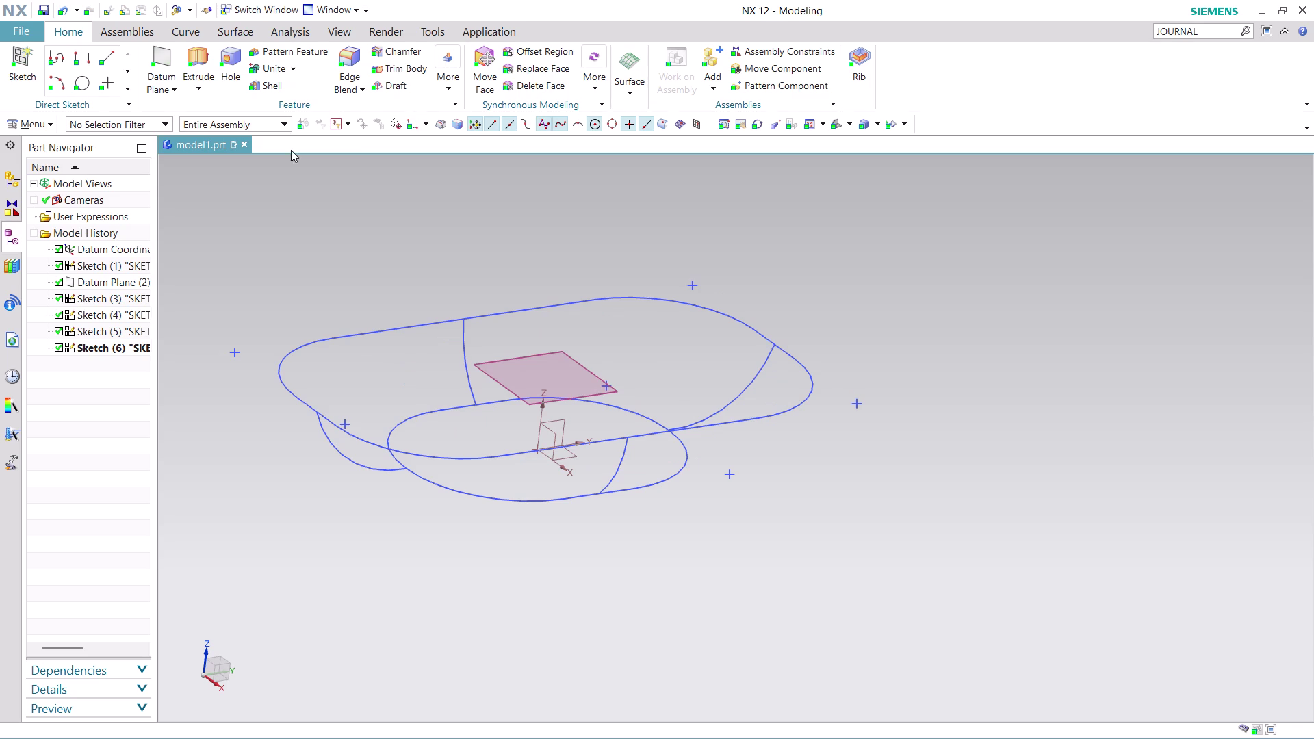
right_click(103, 346)
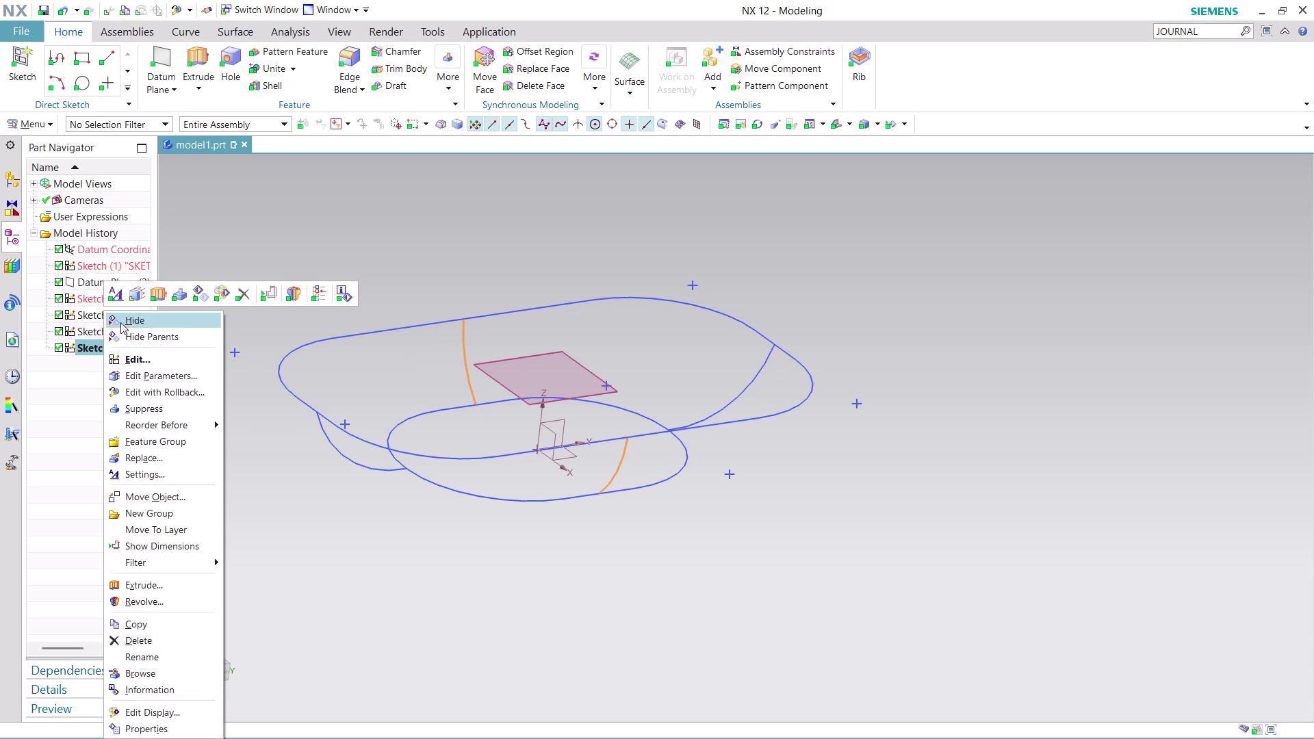
click(187, 393)
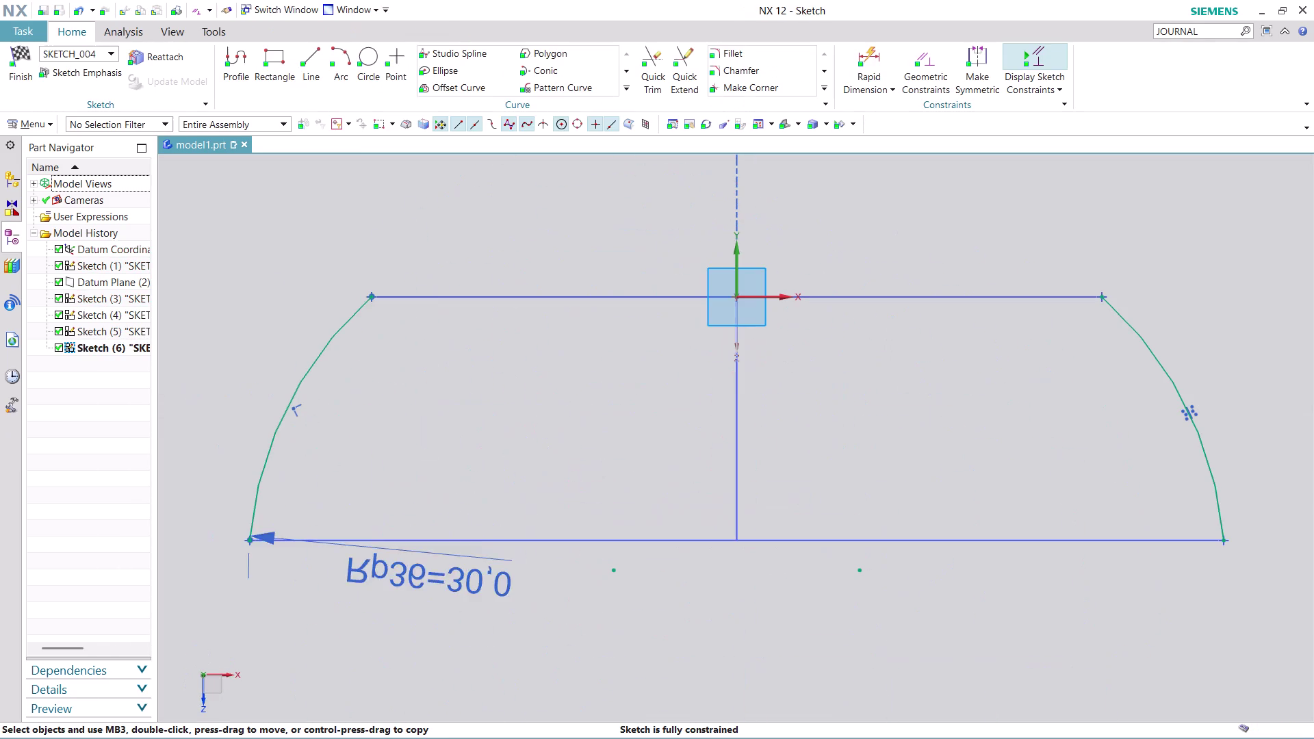
click(939, 60)
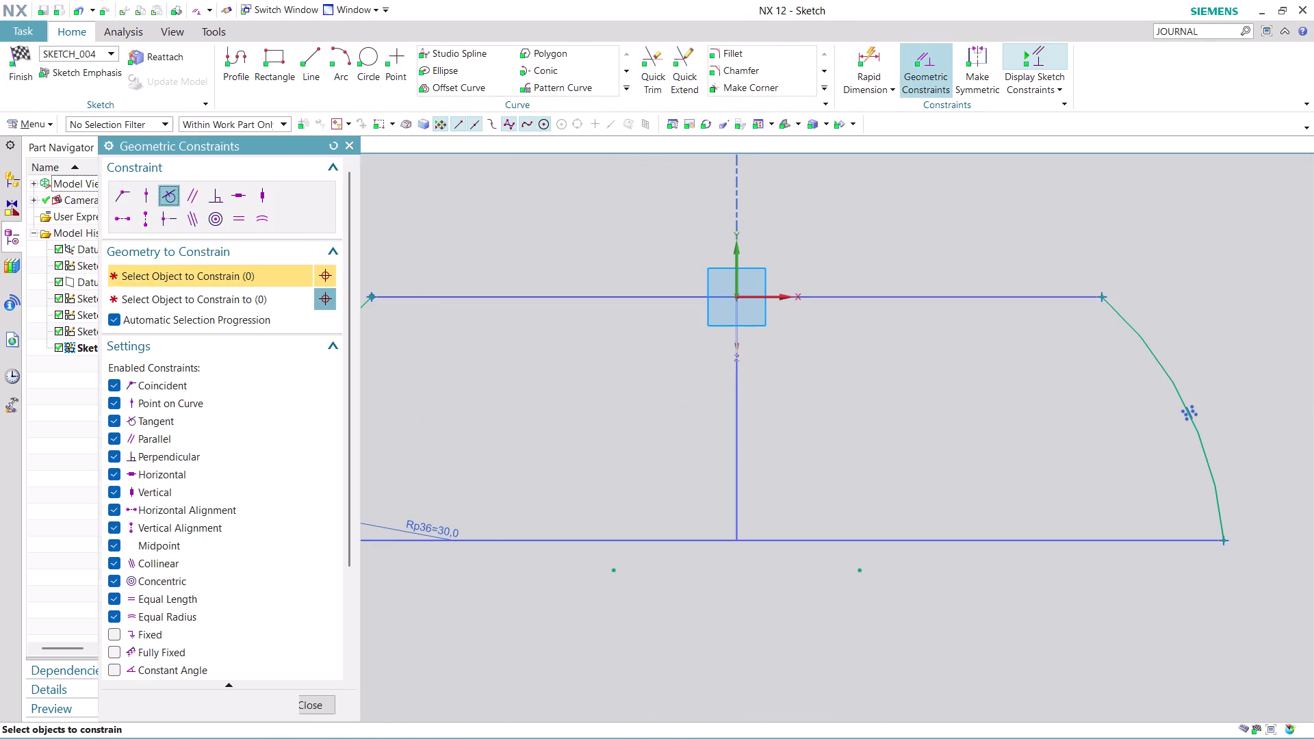
Make the right arc tangent to the surrounding outline curves.
scroll(down, 3)
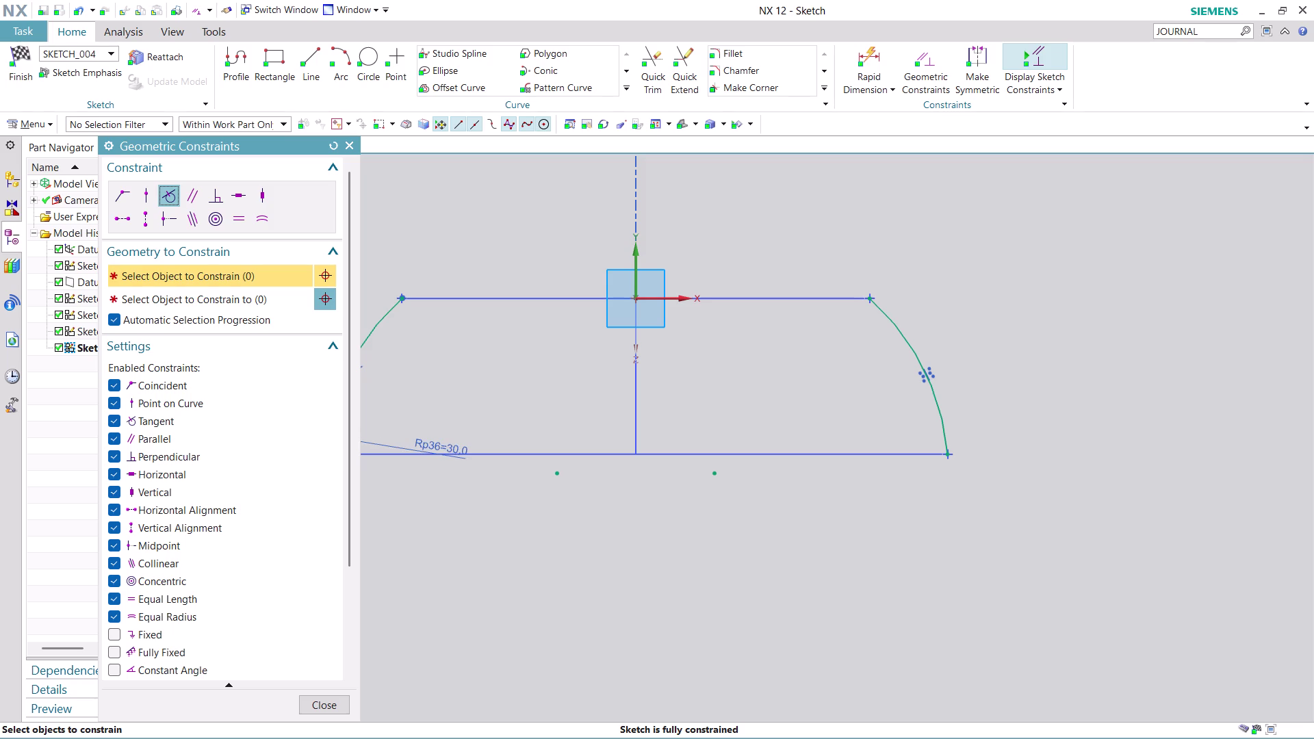
click(905, 339)
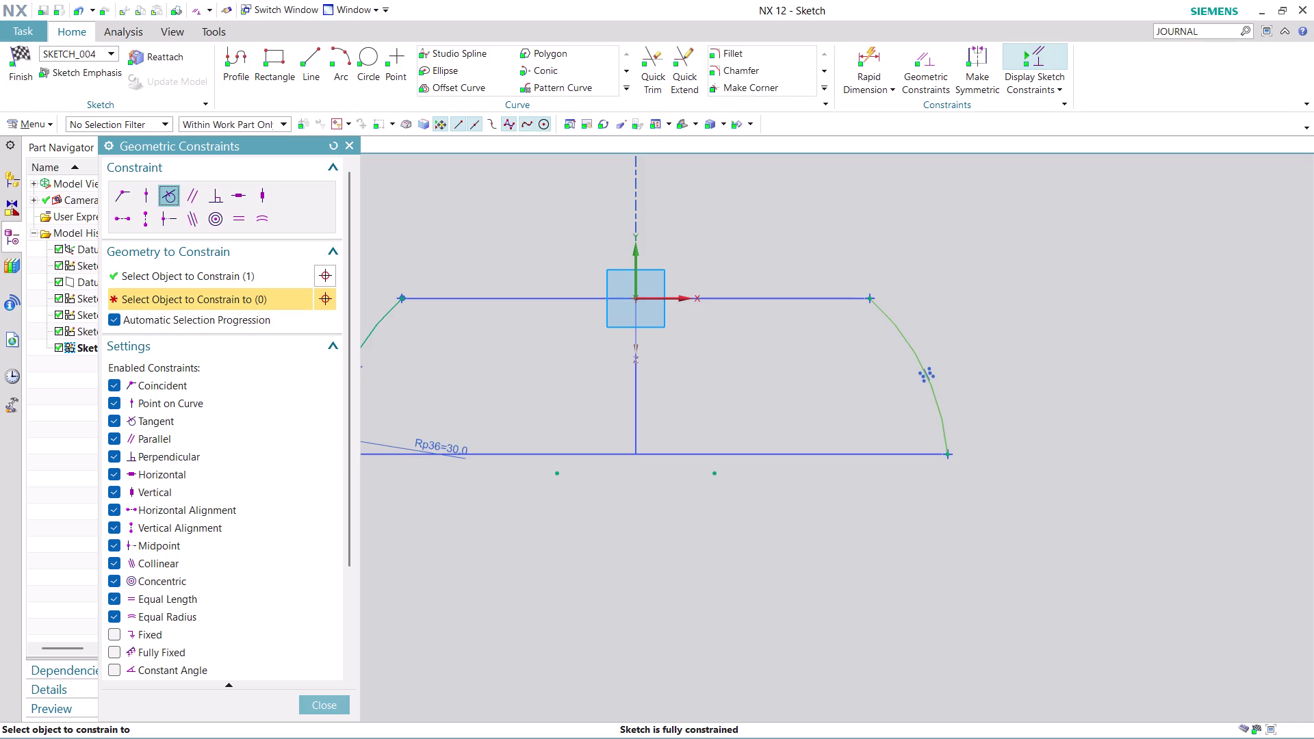
click(727, 301)
click(733, 298)
middle_drag(792, 258, 791, 304)
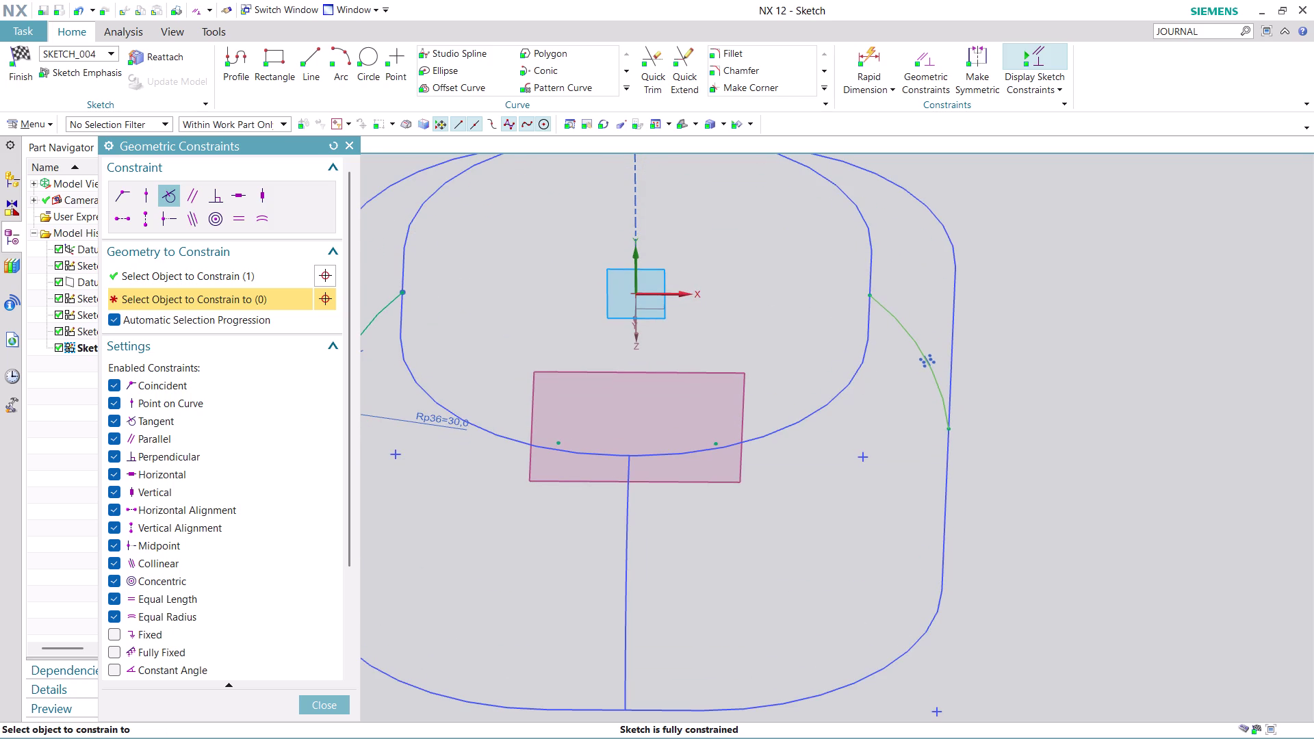
click(870, 315)
click(867, 320)
click(868, 286)
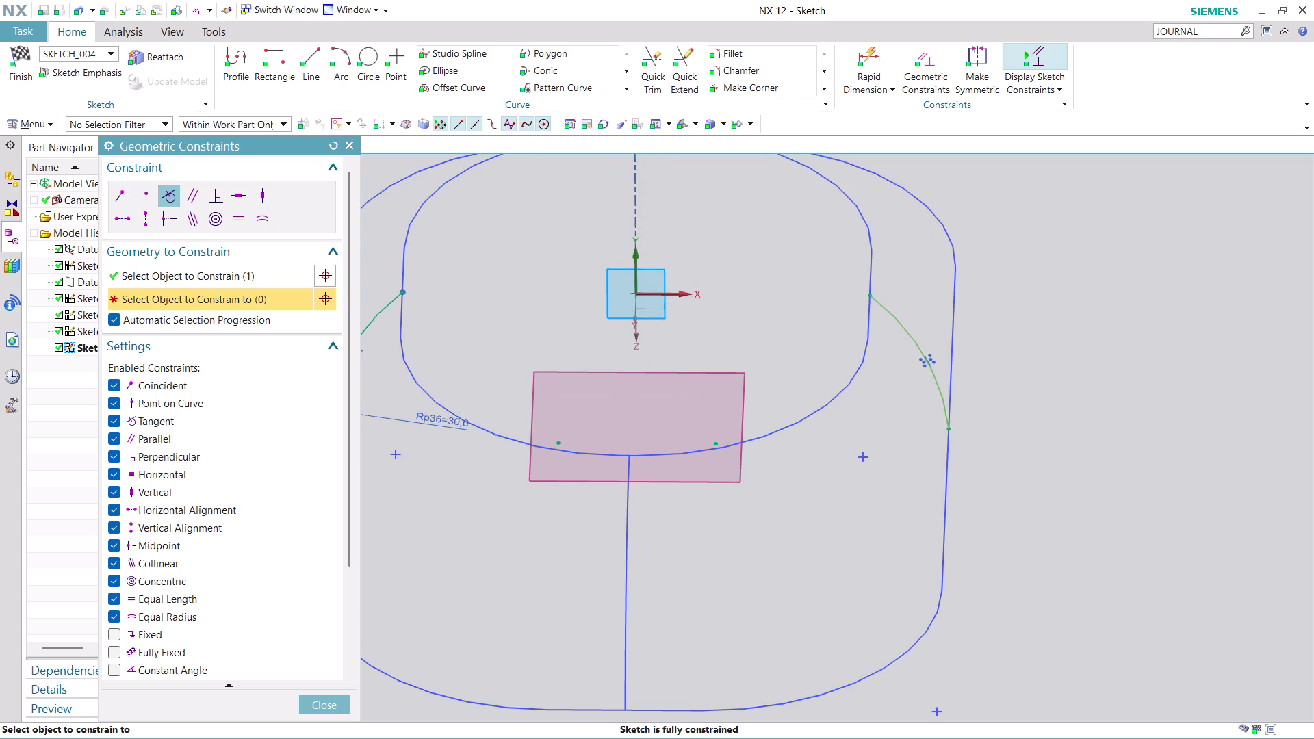
click(869, 296)
key(Escape)
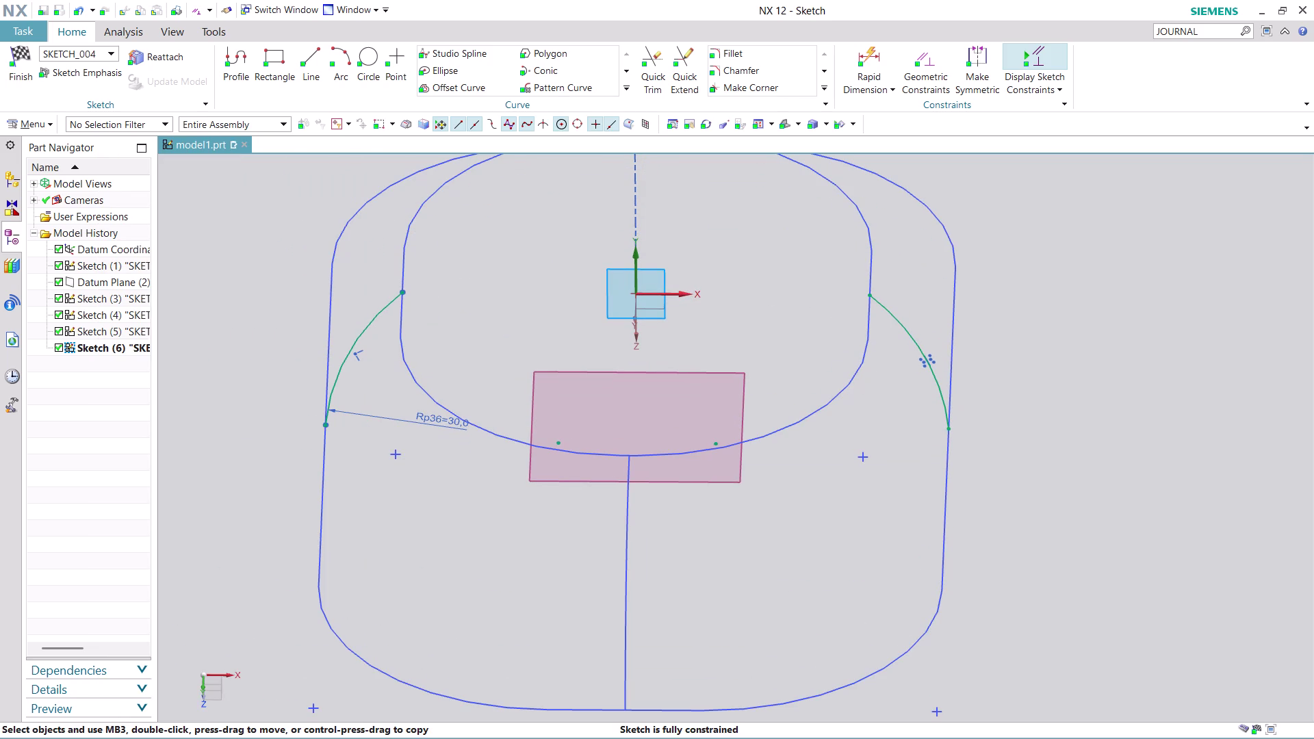
Restart constraints with Point on Curve and pick an arc endpoint.
click(921, 66)
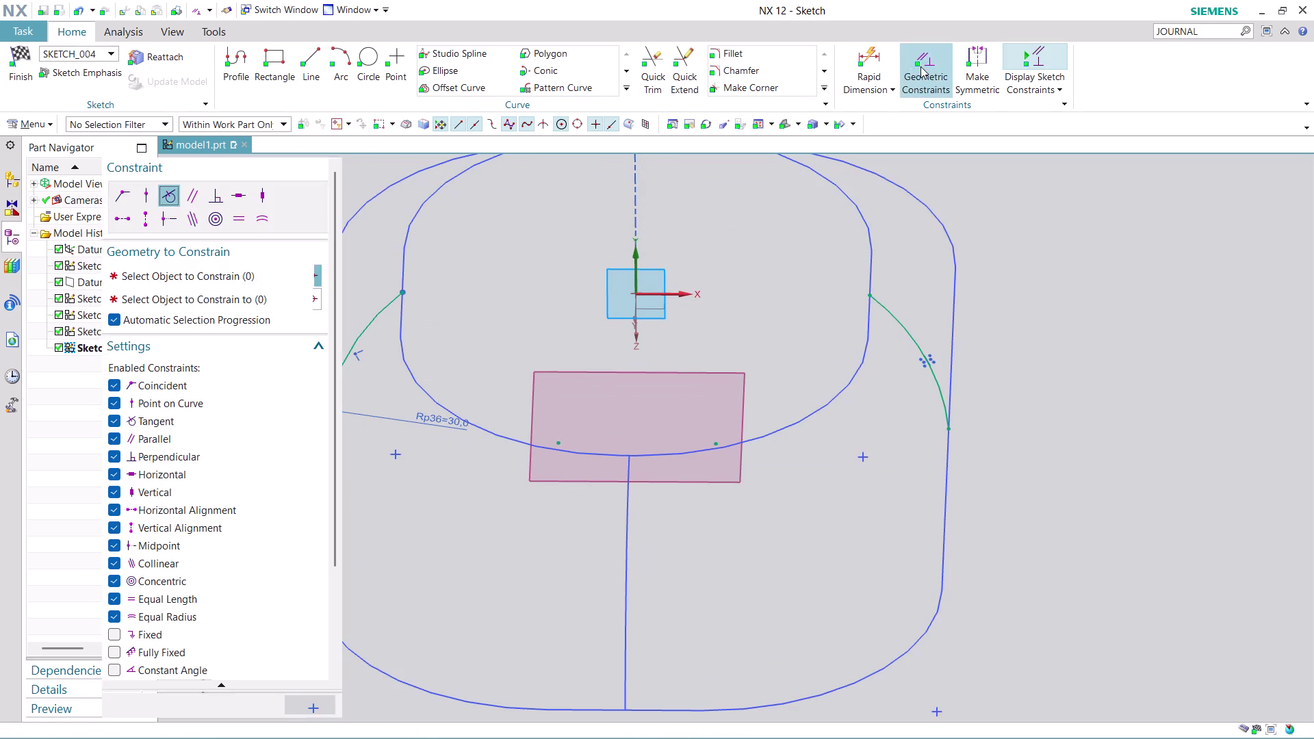
click(147, 192)
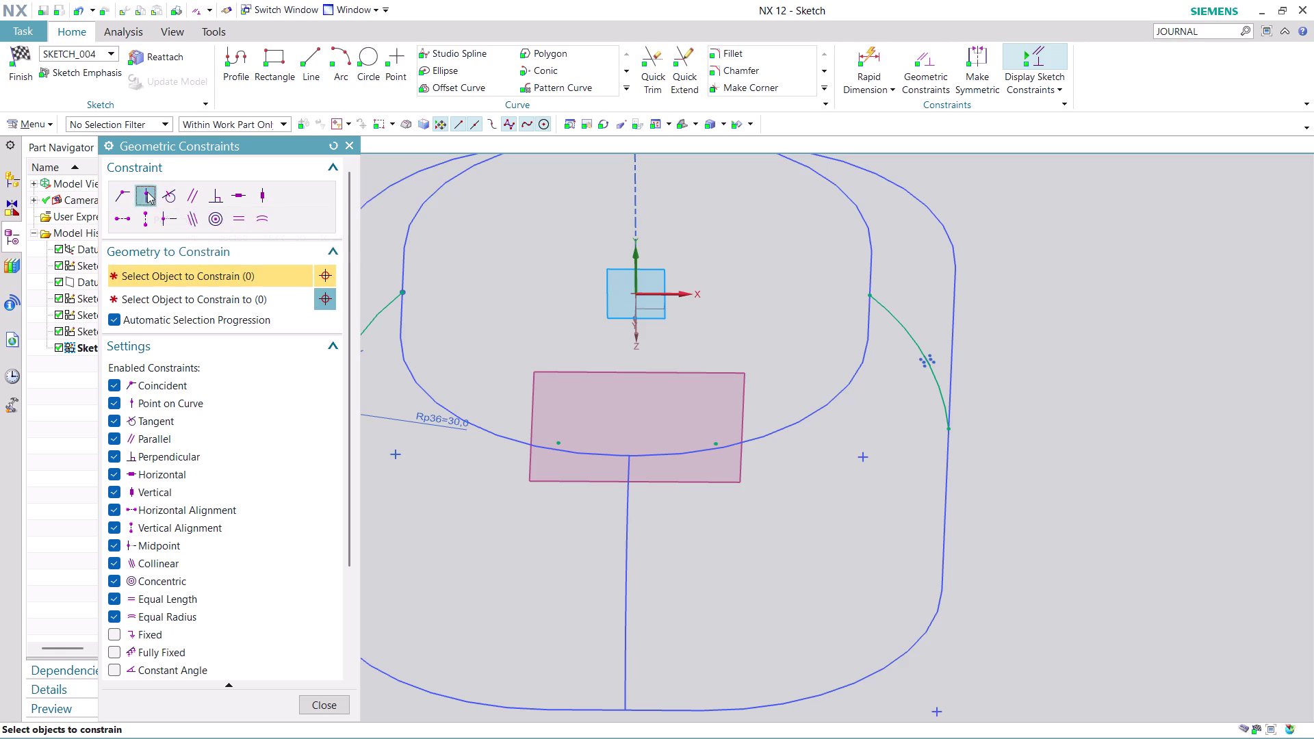
click(891, 310)
click(868, 308)
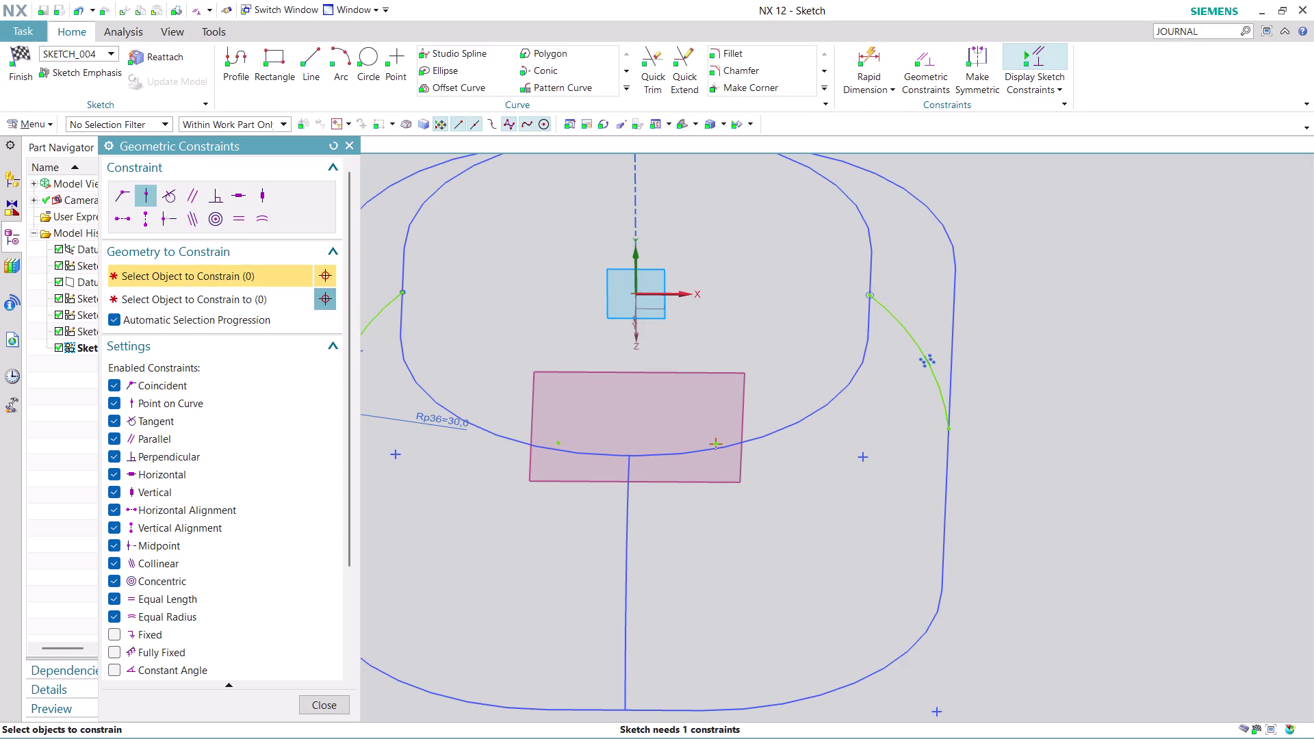
scroll(down, 3)
scroll(down, 3)
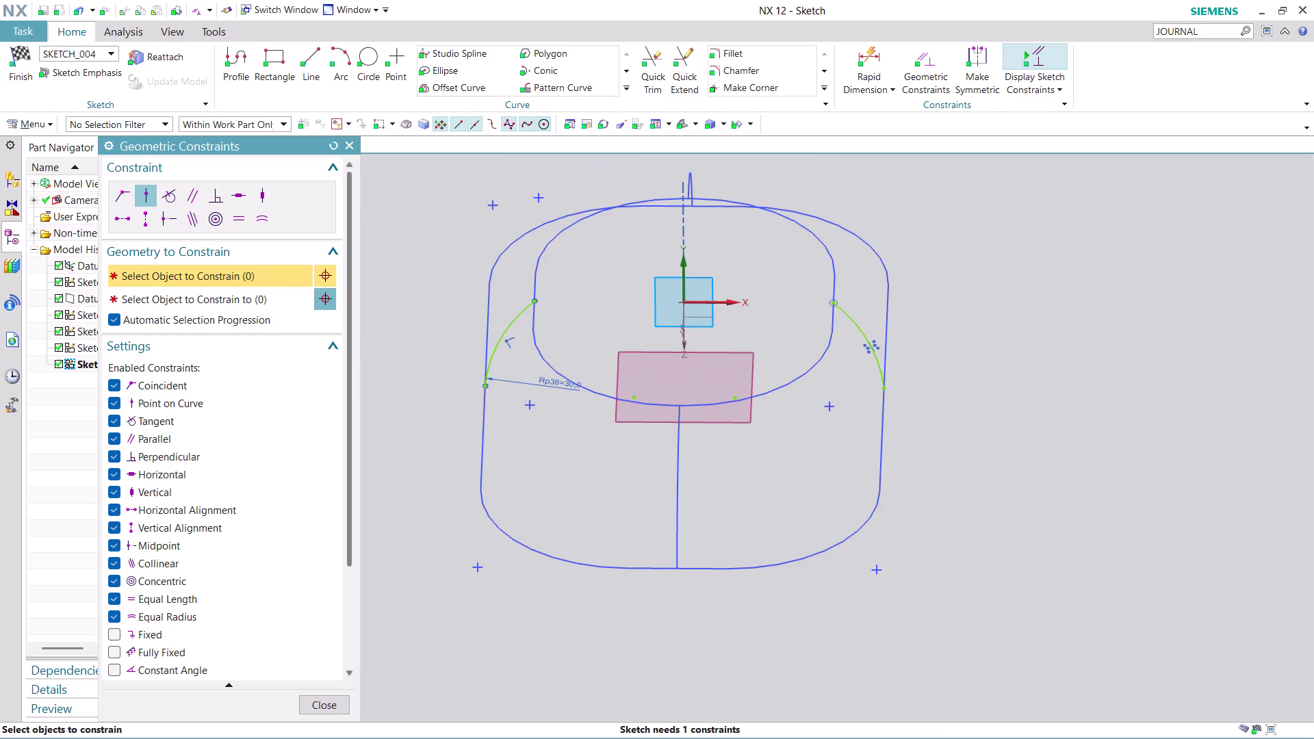
scroll(up, 3)
click(520, 319)
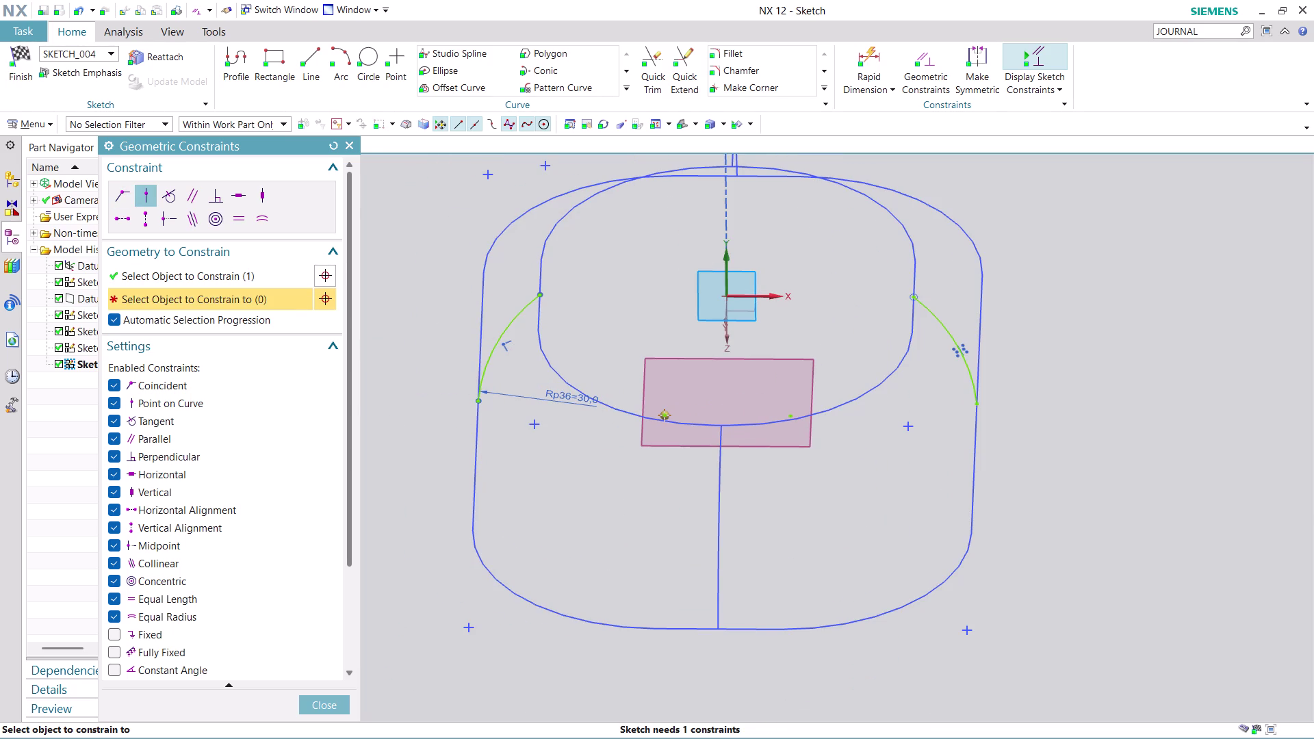
Place the remaining arc endpoints on the outline curves, then select the inner outline sketch.
scroll(up, 3)
scroll(down, 3)
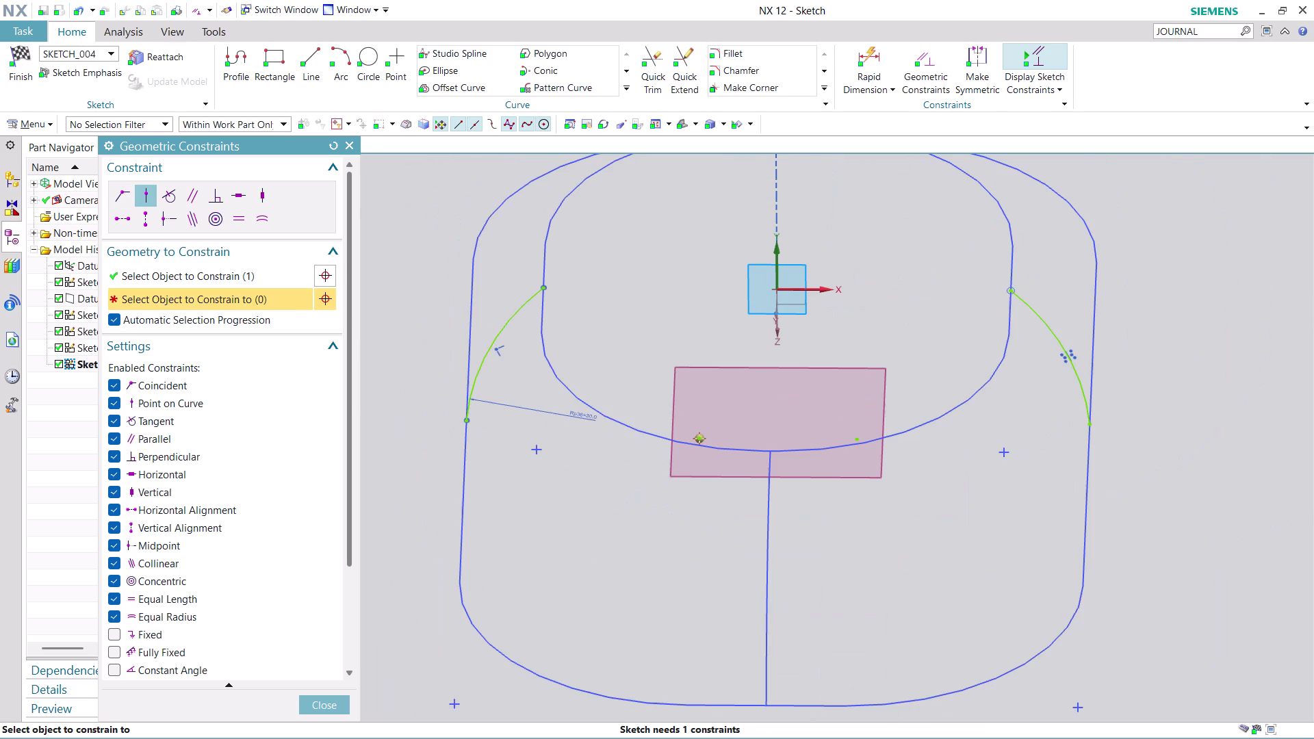
click(543, 258)
click(549, 318)
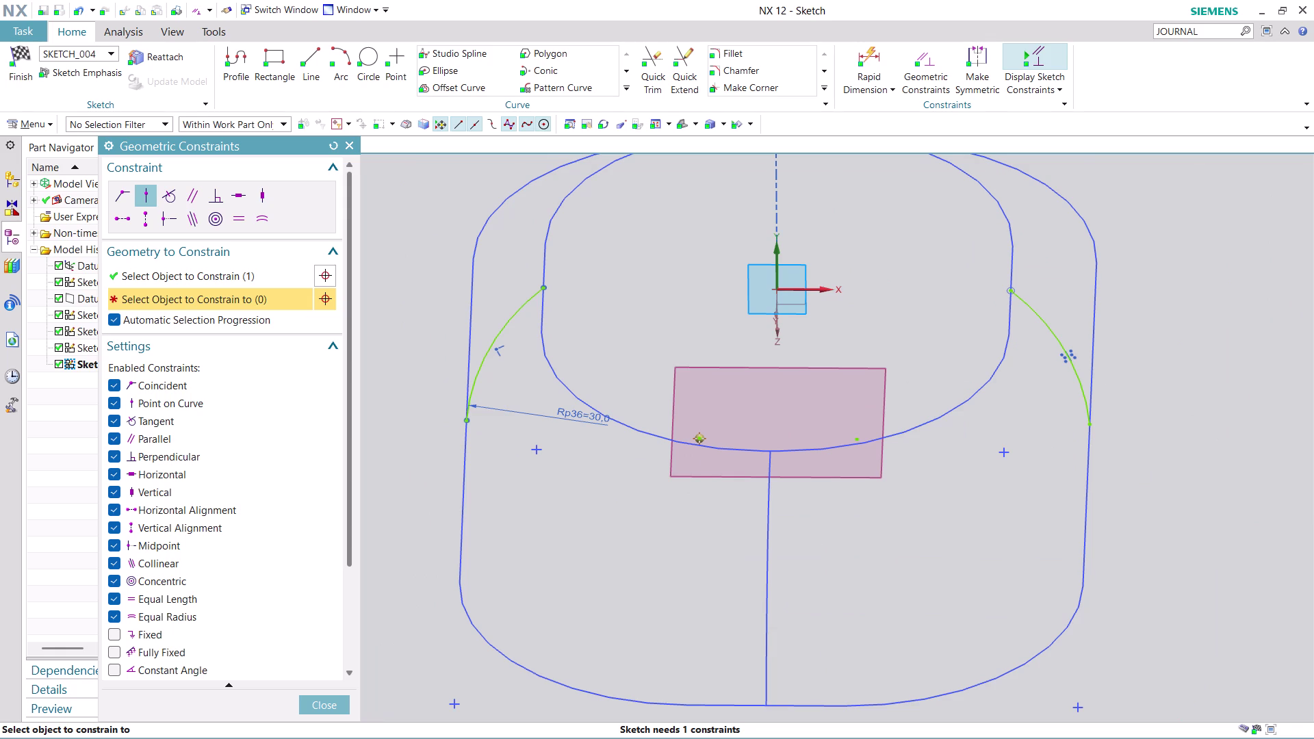
click(543, 331)
click(587, 393)
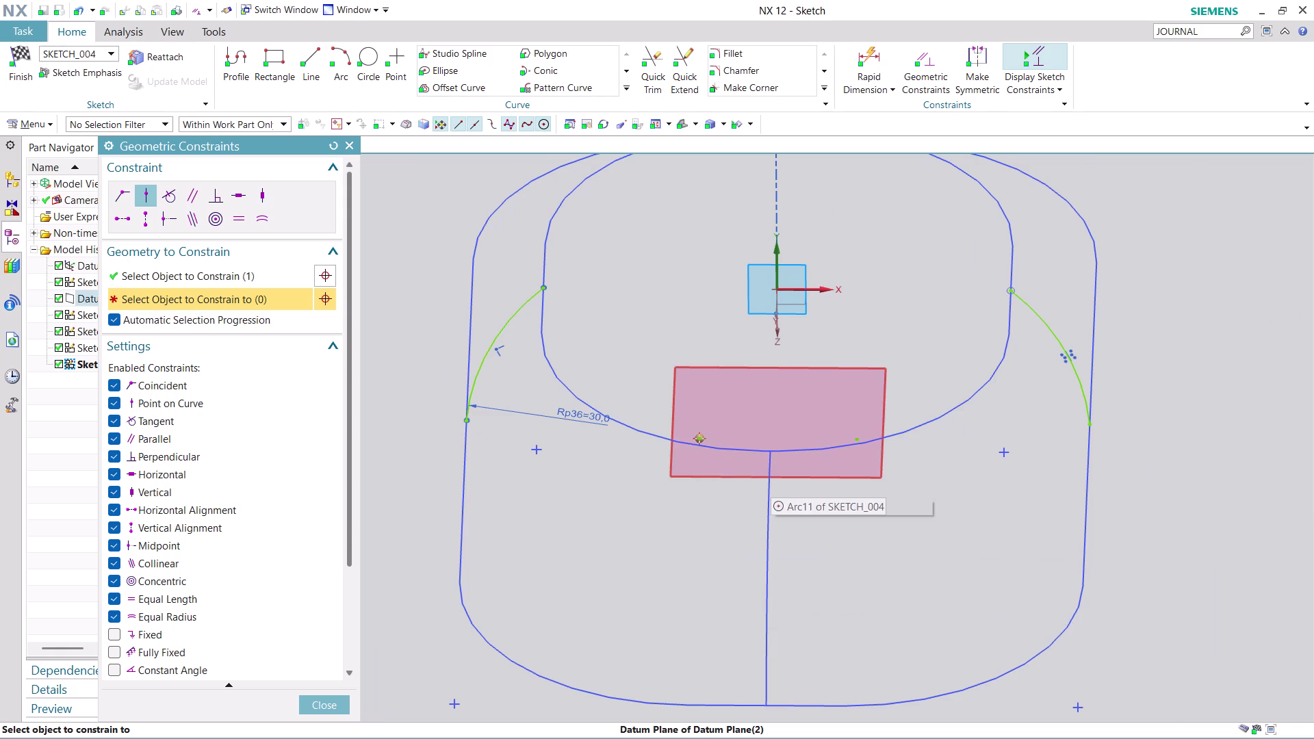
click(557, 372)
double_click(540, 267)
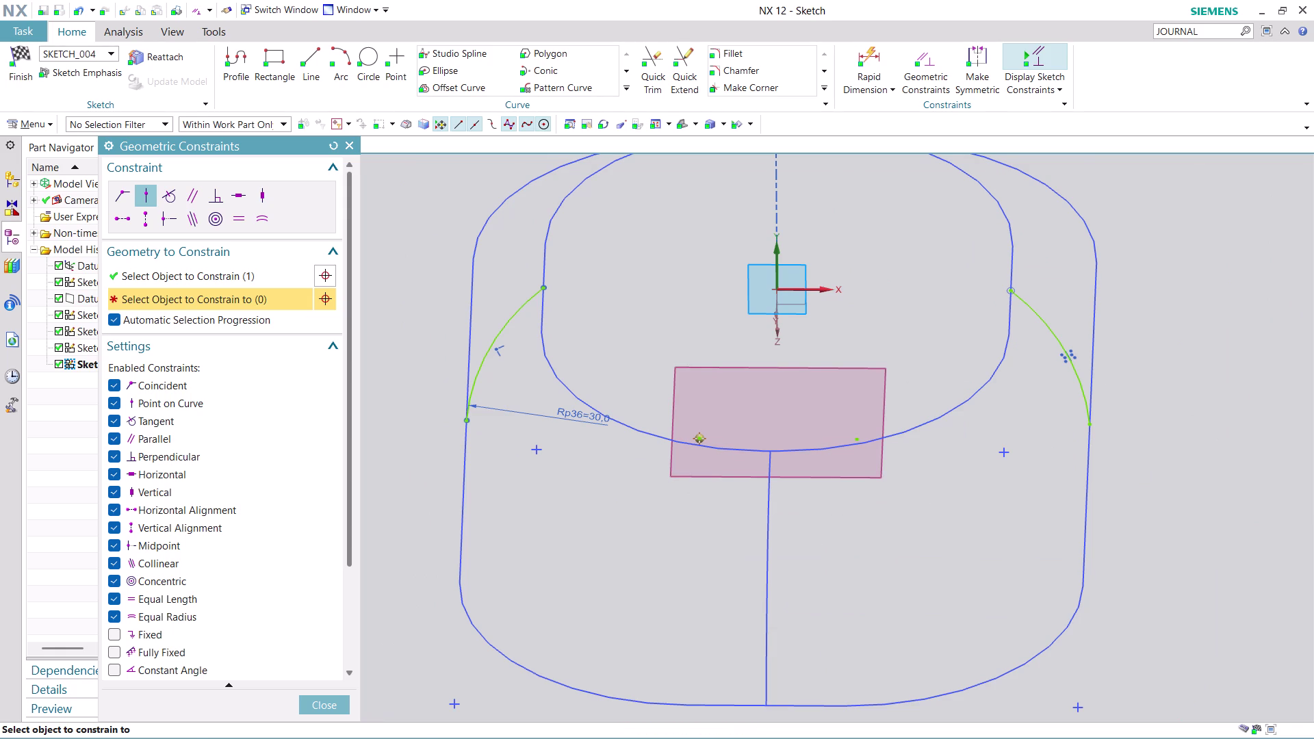
key(Escape)
click(540, 307)
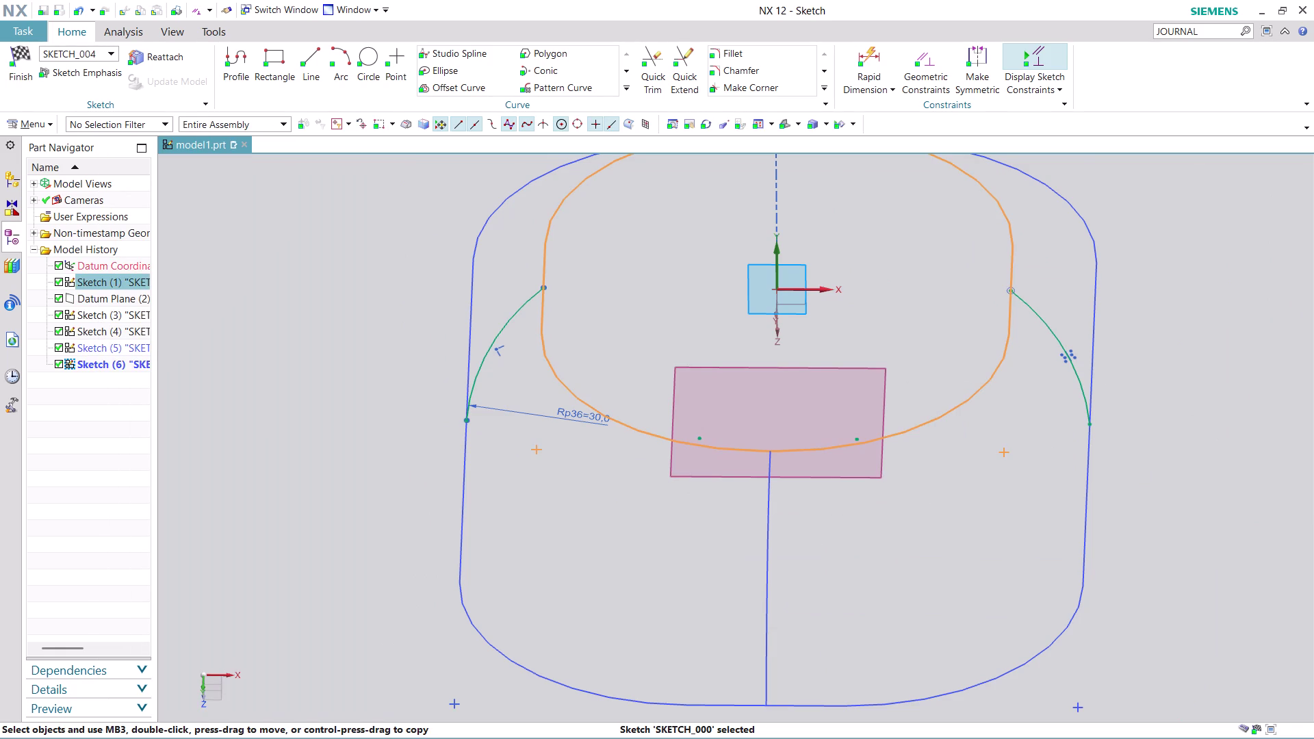
key(Escape)
key(Escape)
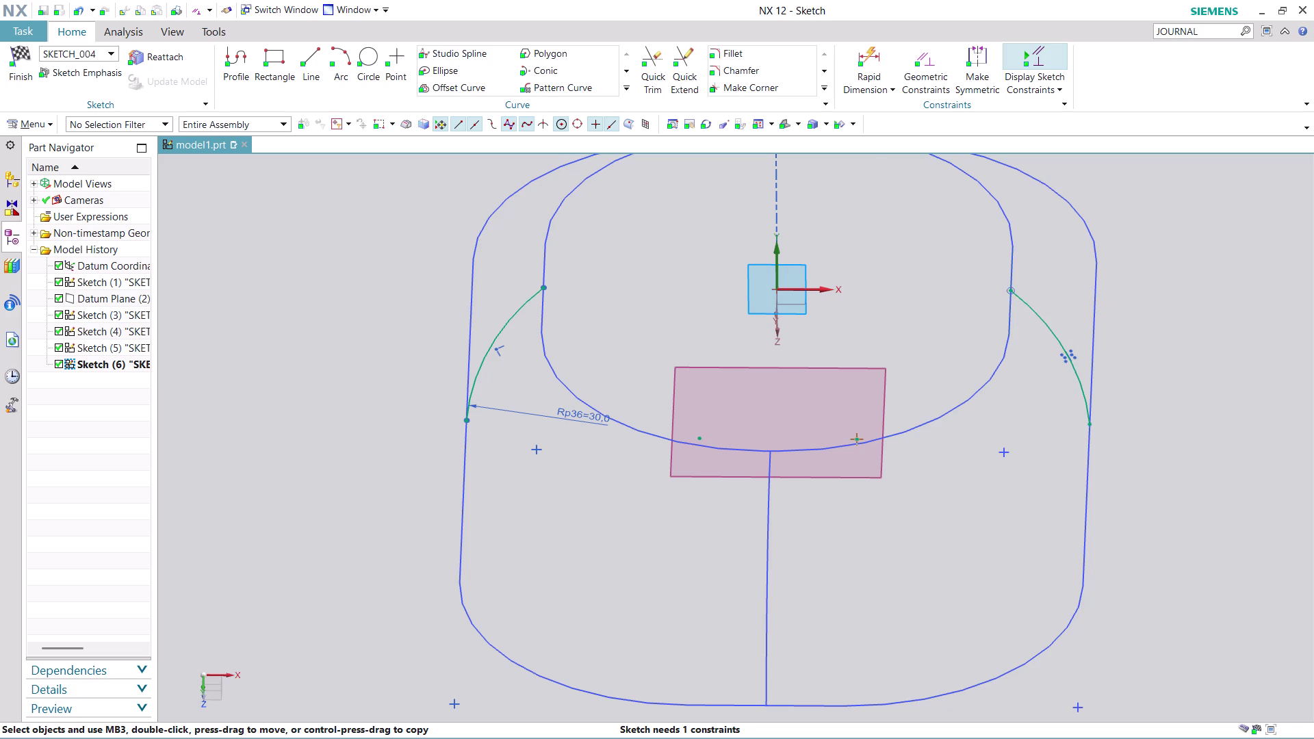
scroll(down, 3)
middle_drag(1109, 305, 1024, 193)
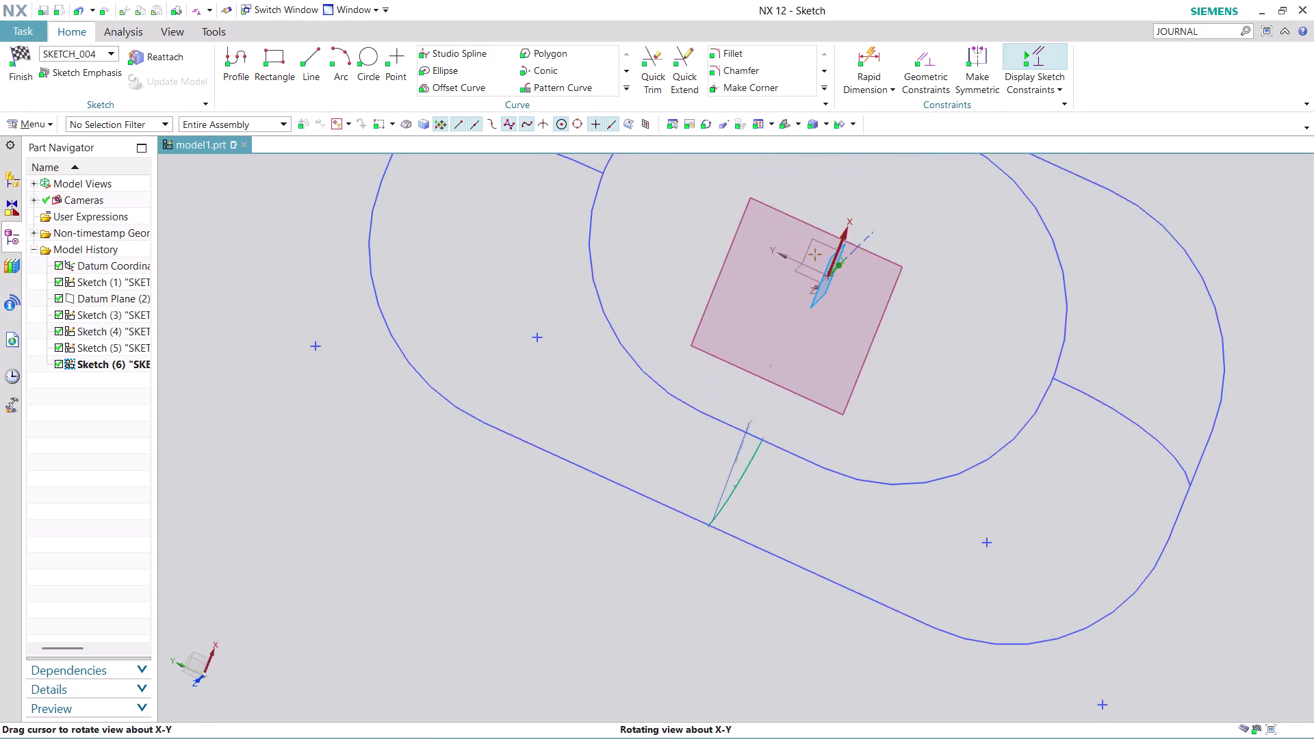
middle_drag(1024, 193, 913, 427)
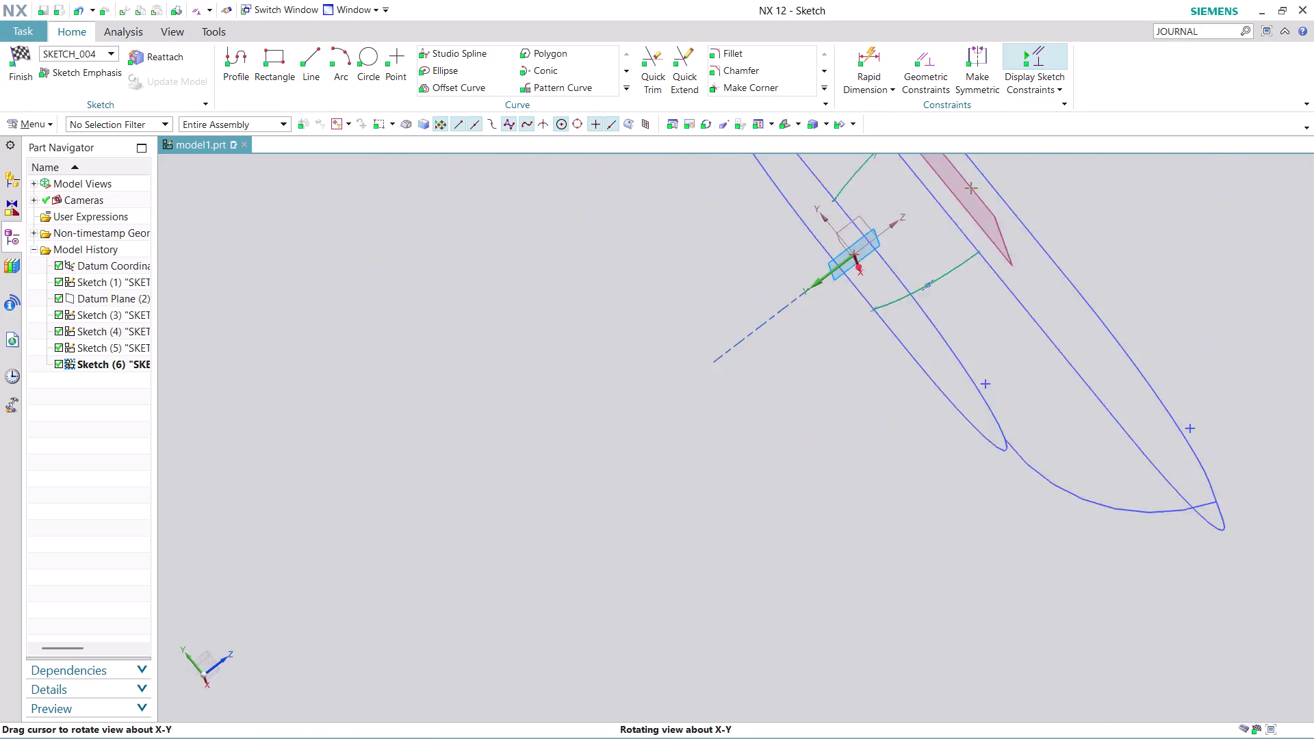
middle_drag(914, 427, 695, 495)
scroll(down, 3)
scroll(up, 3)
scroll(up, 3)
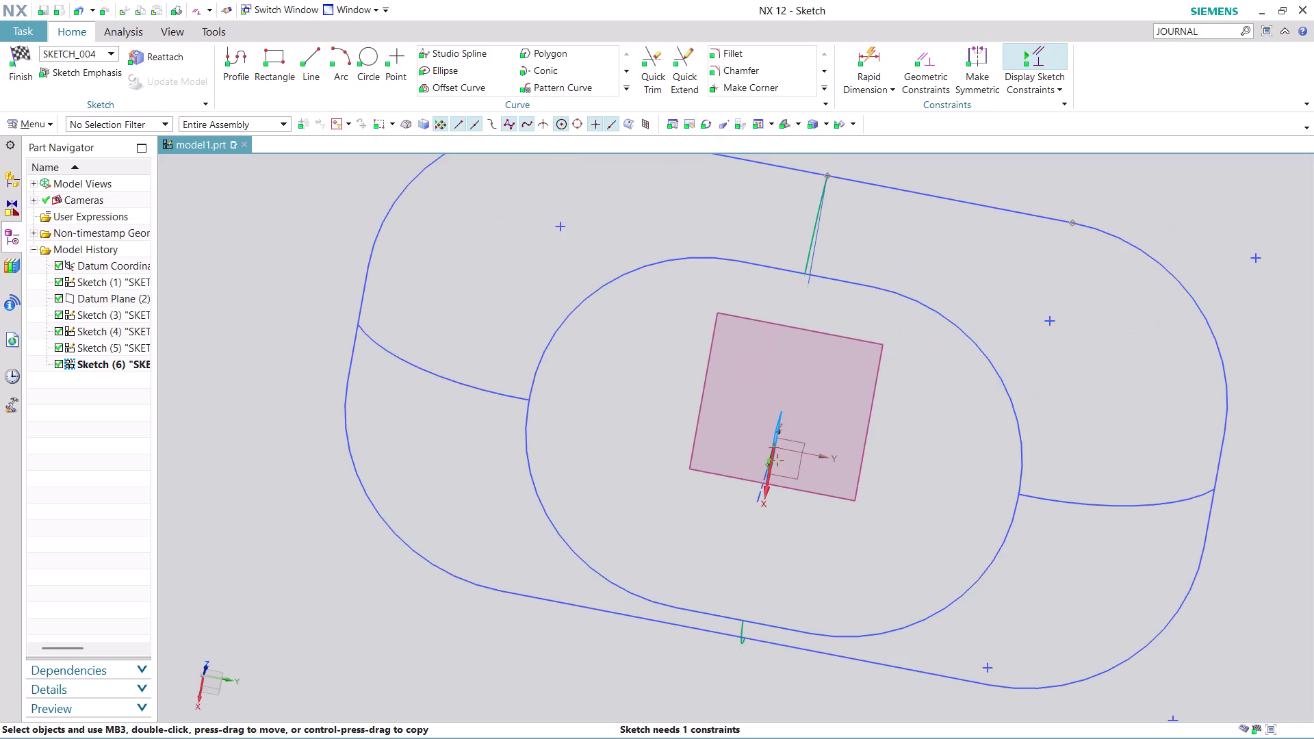
click(811, 236)
click(860, 190)
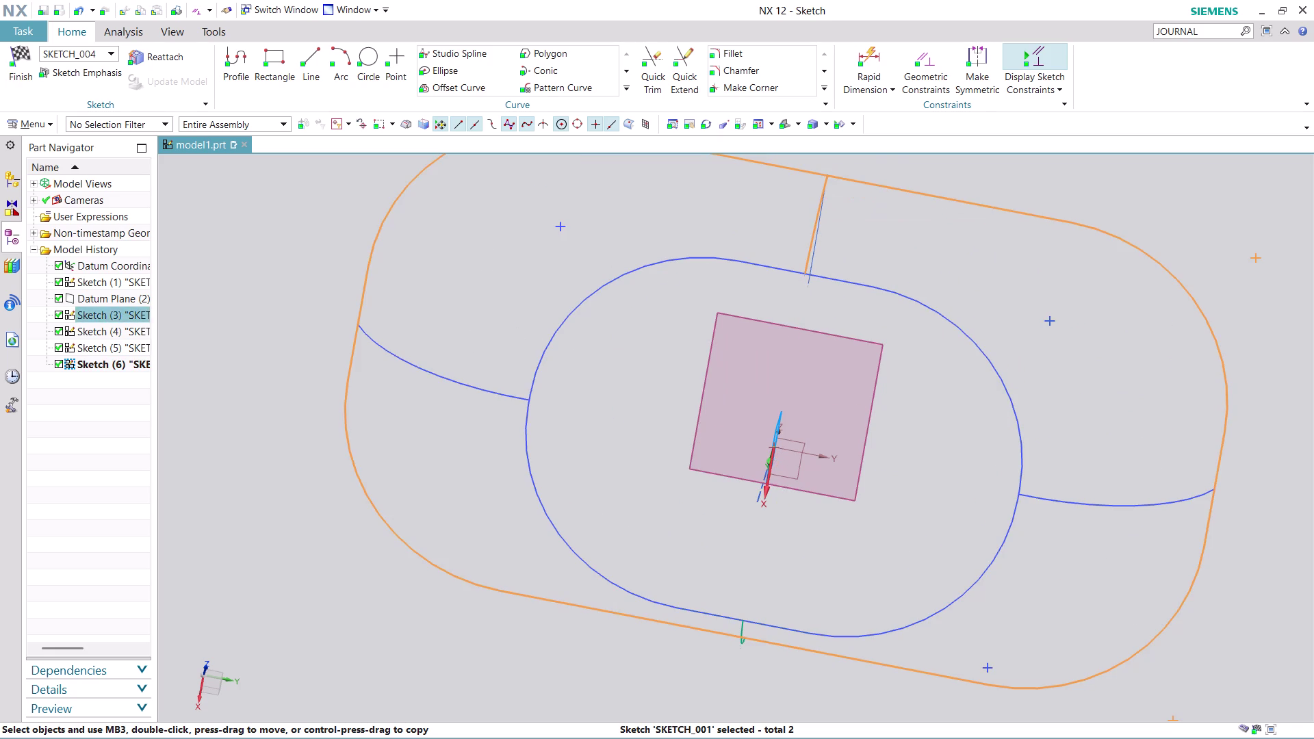
key(Escape)
key(Escape)
scroll(down, 3)
scroll(up, 3)
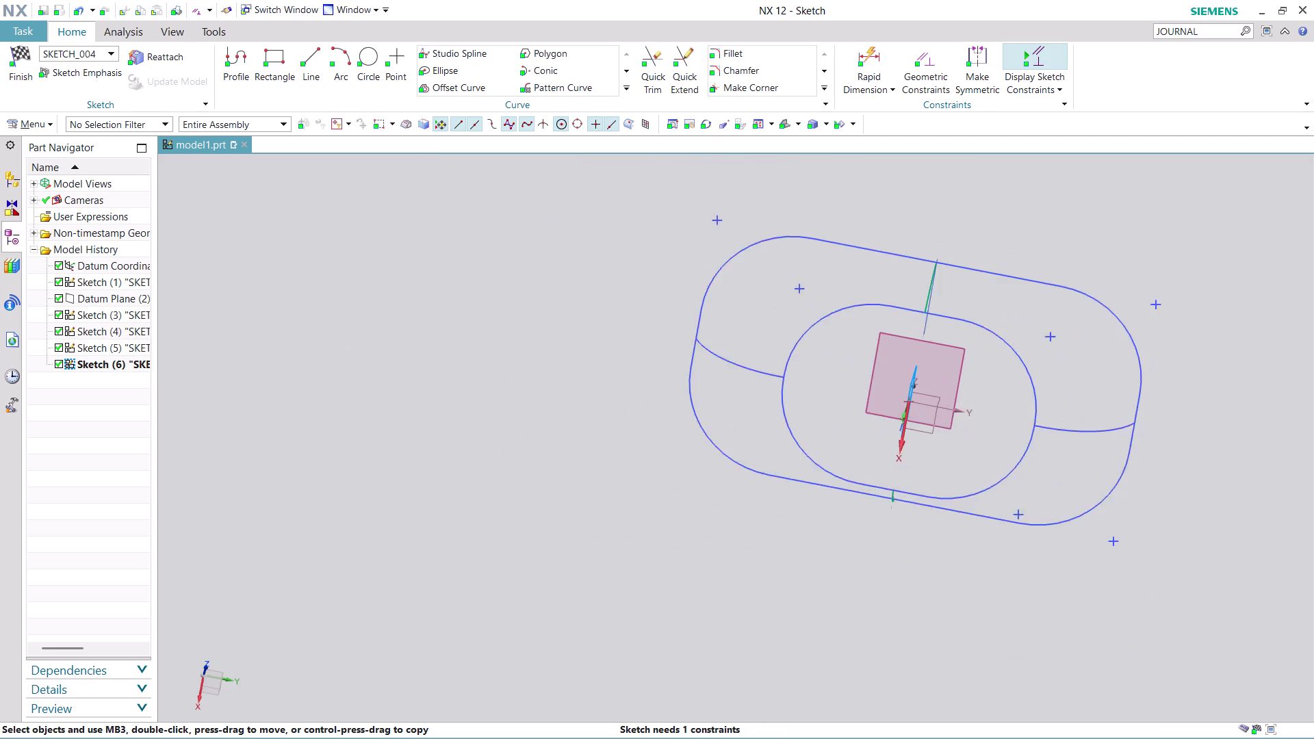
scroll(up, 3)
middle_drag(1168, 397, 949, 306)
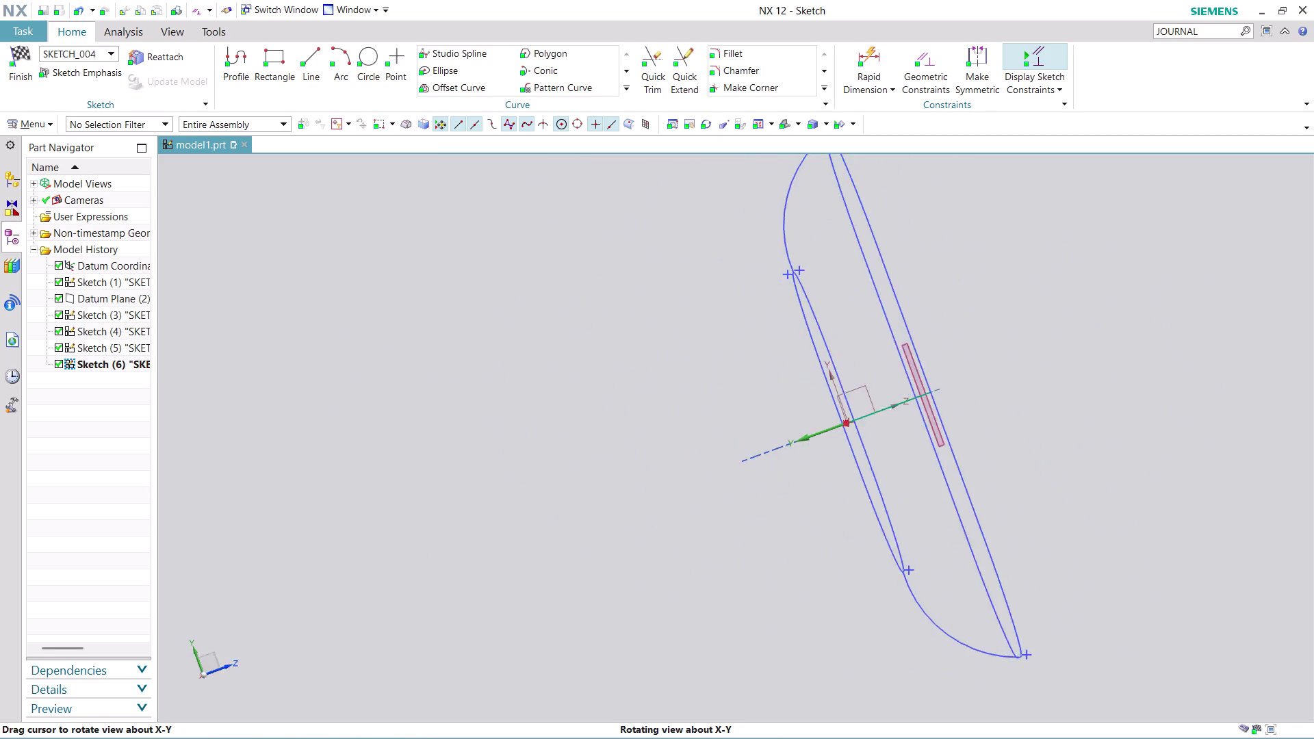
middle_drag(950, 306, 731, 362)
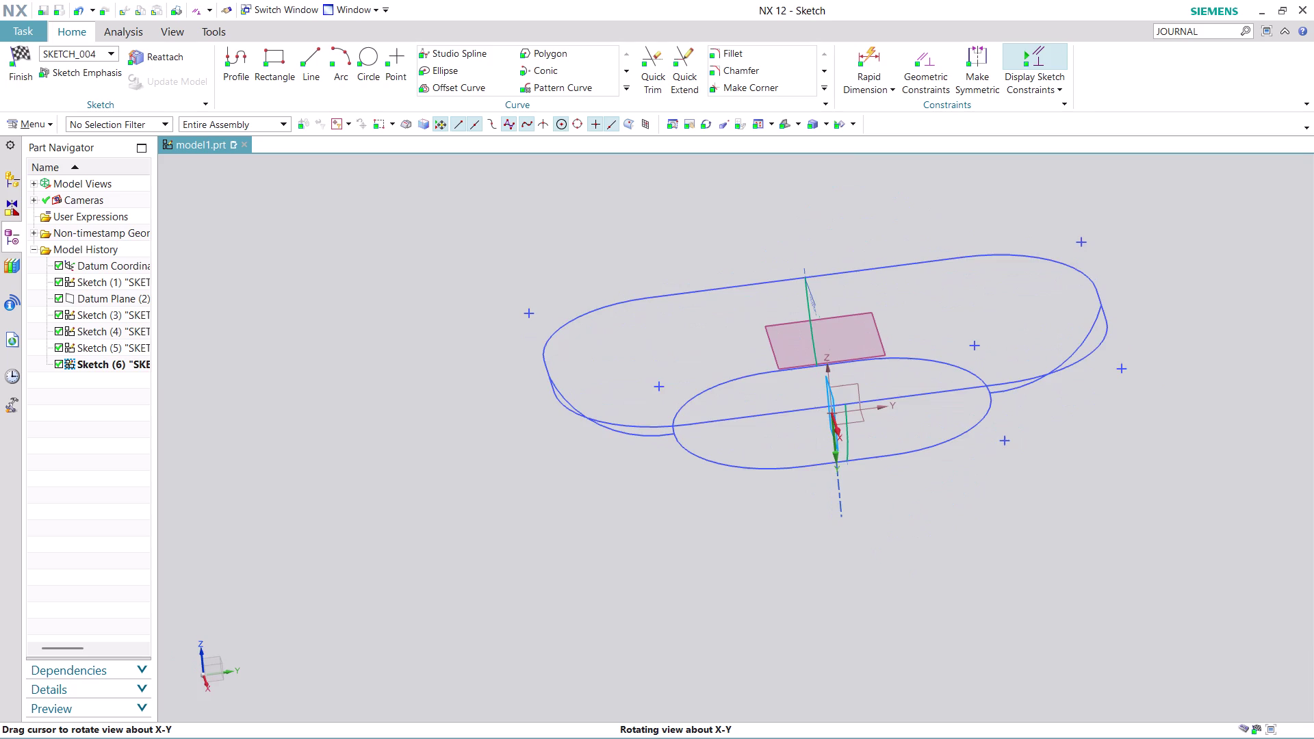
middle_drag(731, 362, 805, 360)
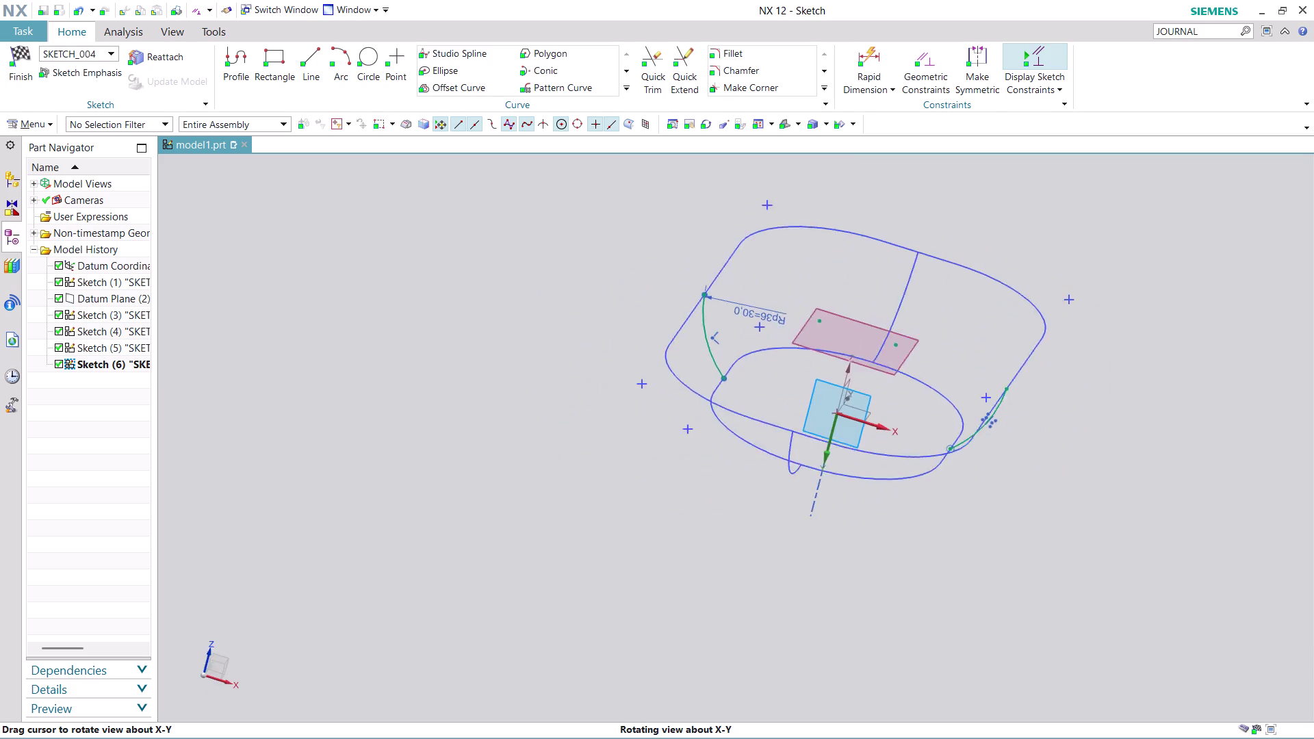
middle_drag(805, 360, 691, 405)
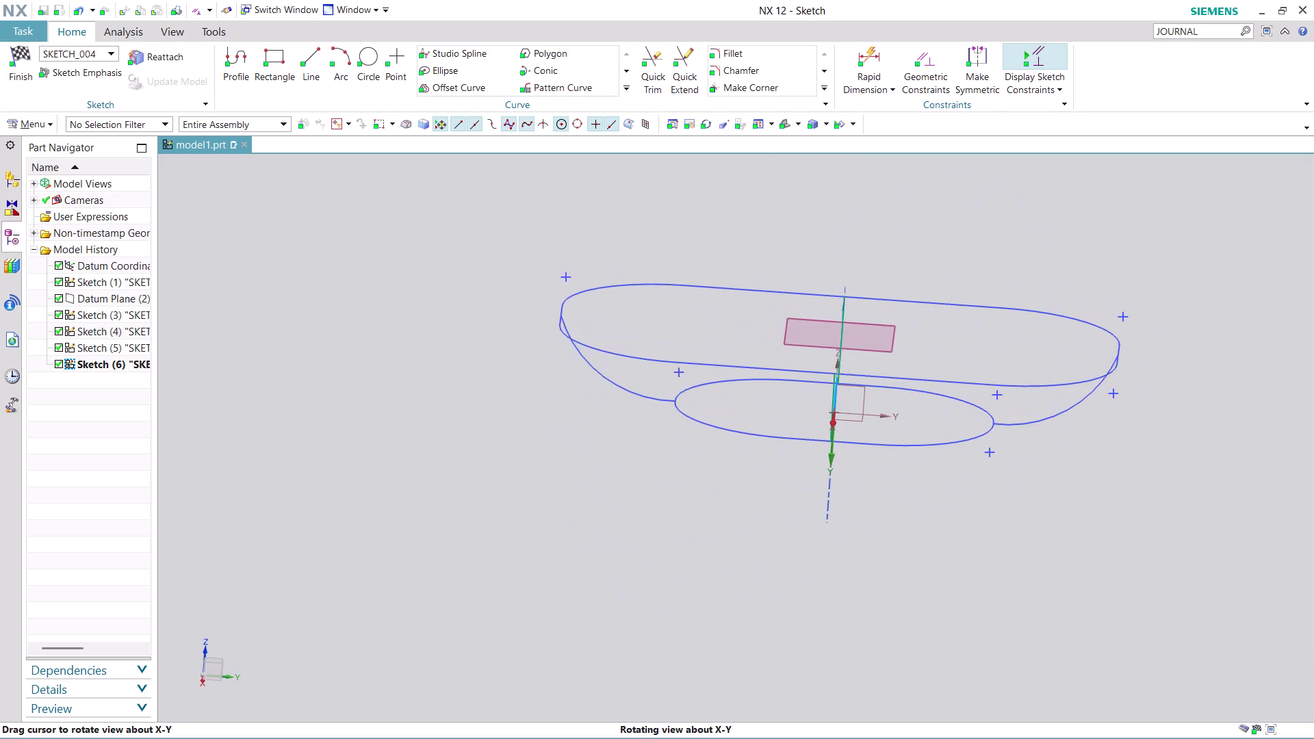
middle_drag(691, 405, 693, 375)
middle_drag(692, 369, 705, 403)
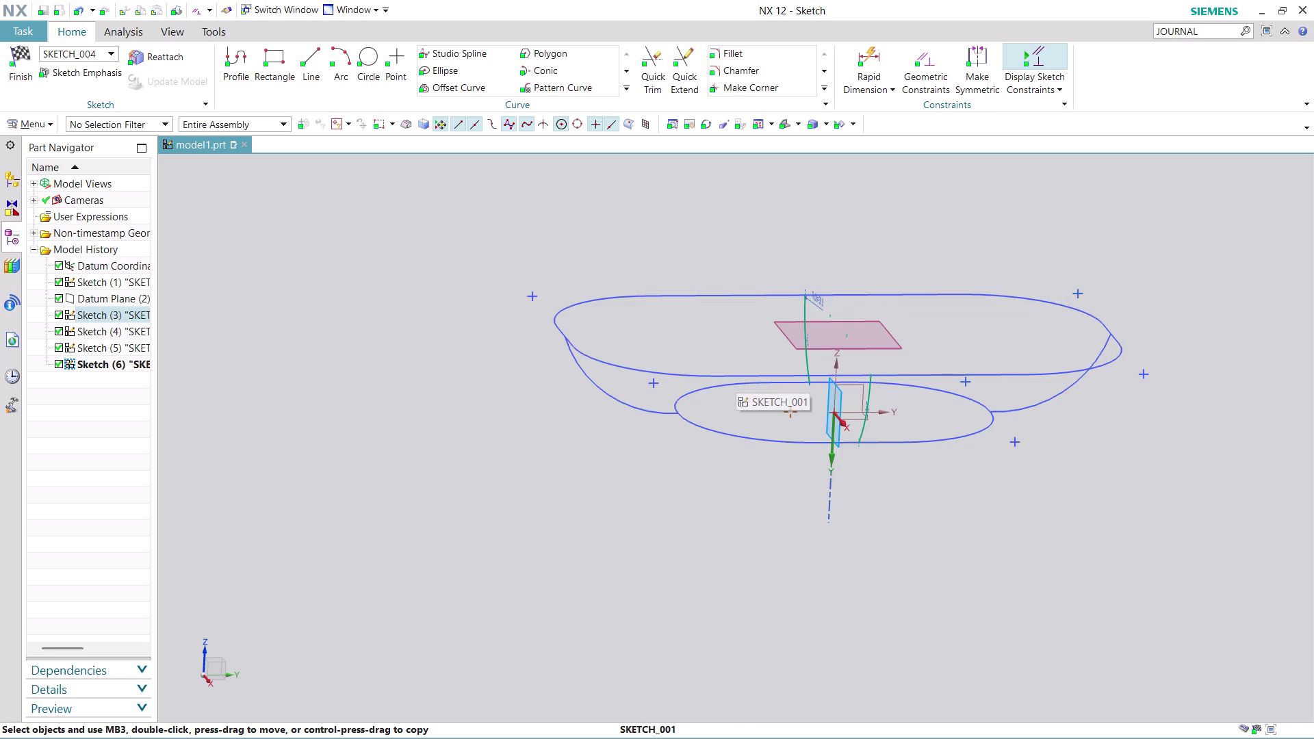
scroll(up, 3)
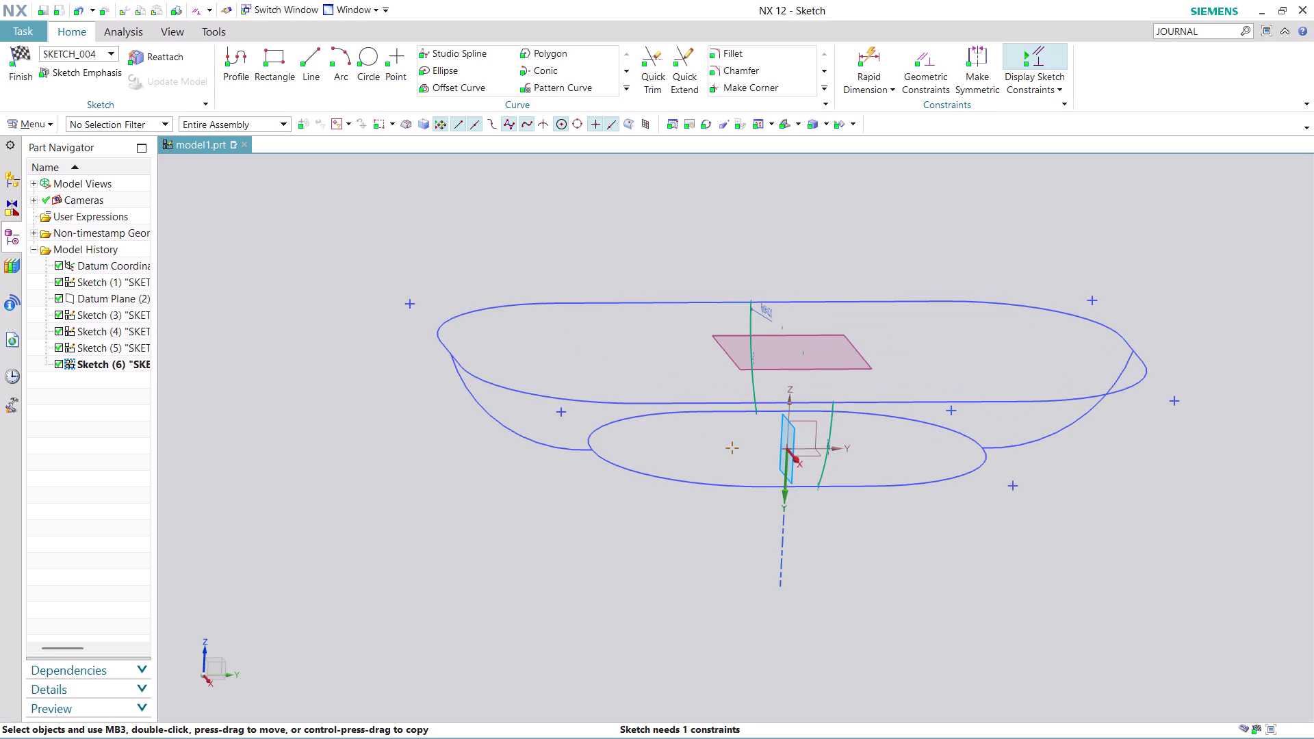
middle_drag(1000, 269, 988, 310)
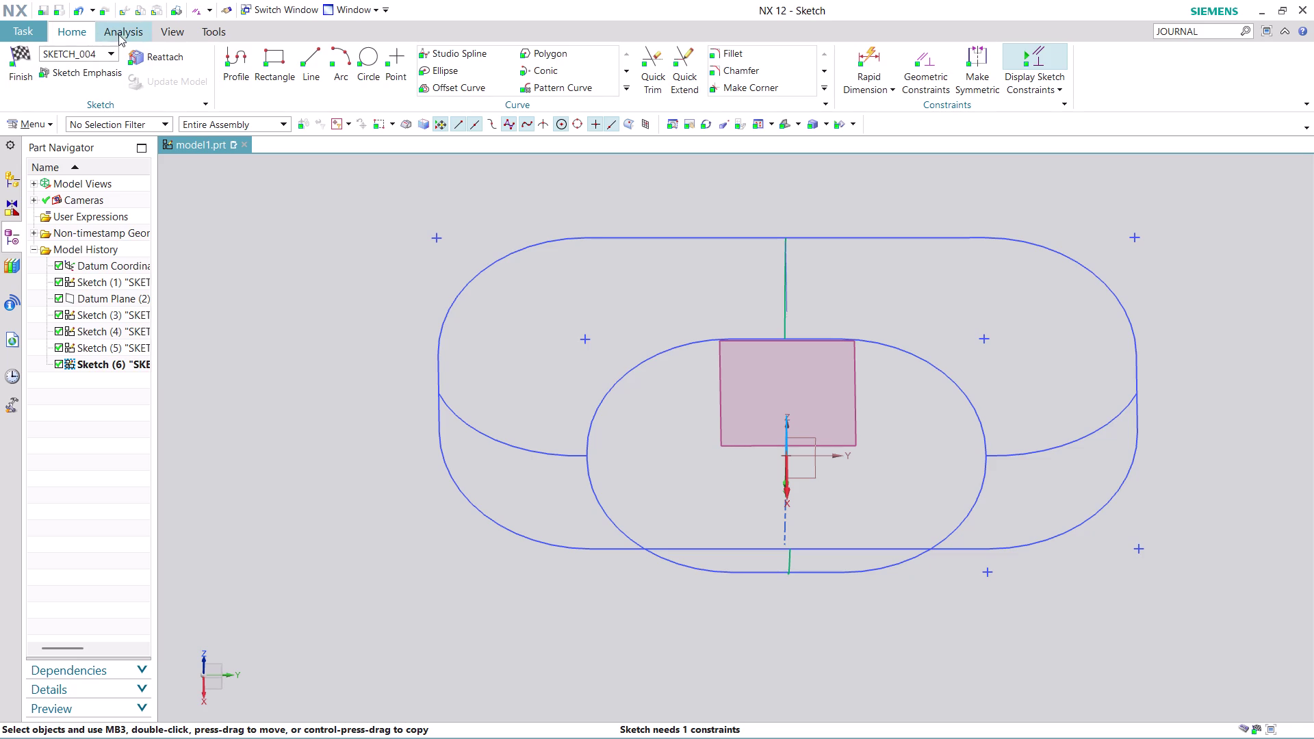
click(34, 92)
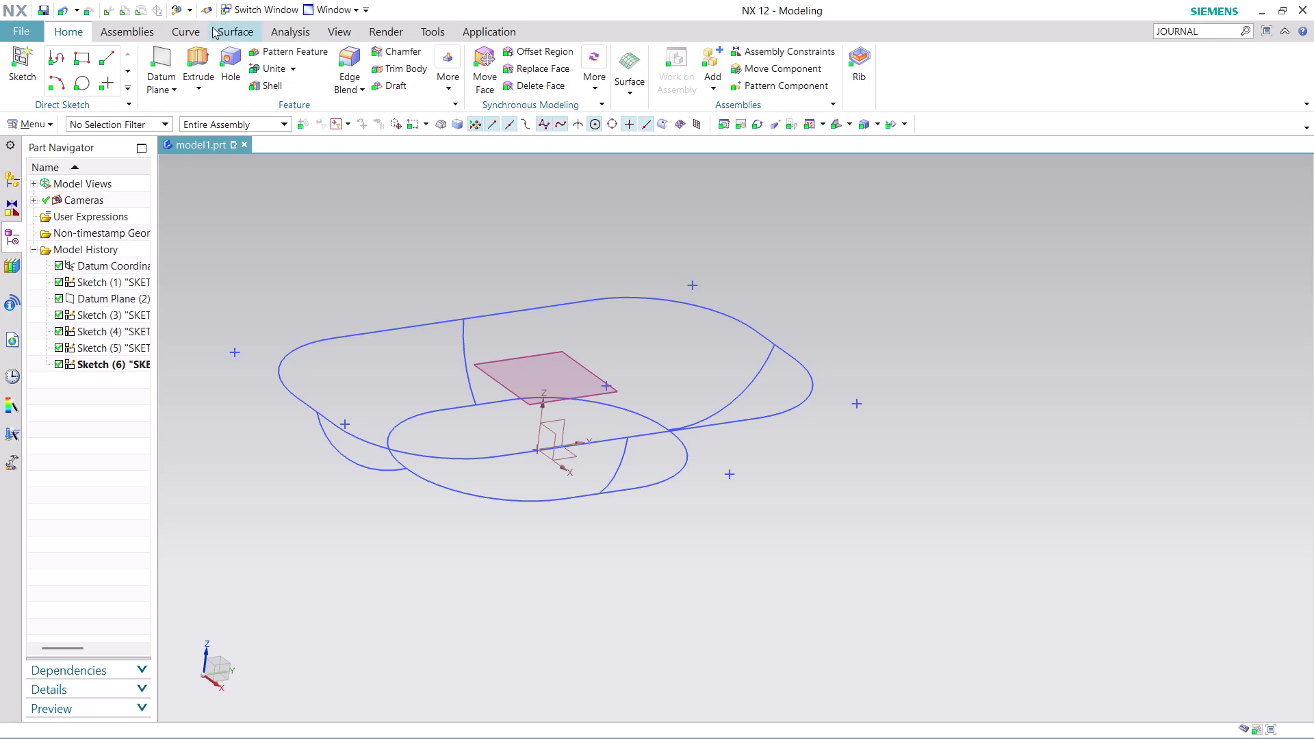
Start Through Curve Mesh from the surface commands with the outer outline as first primary curve.
click(236, 24)
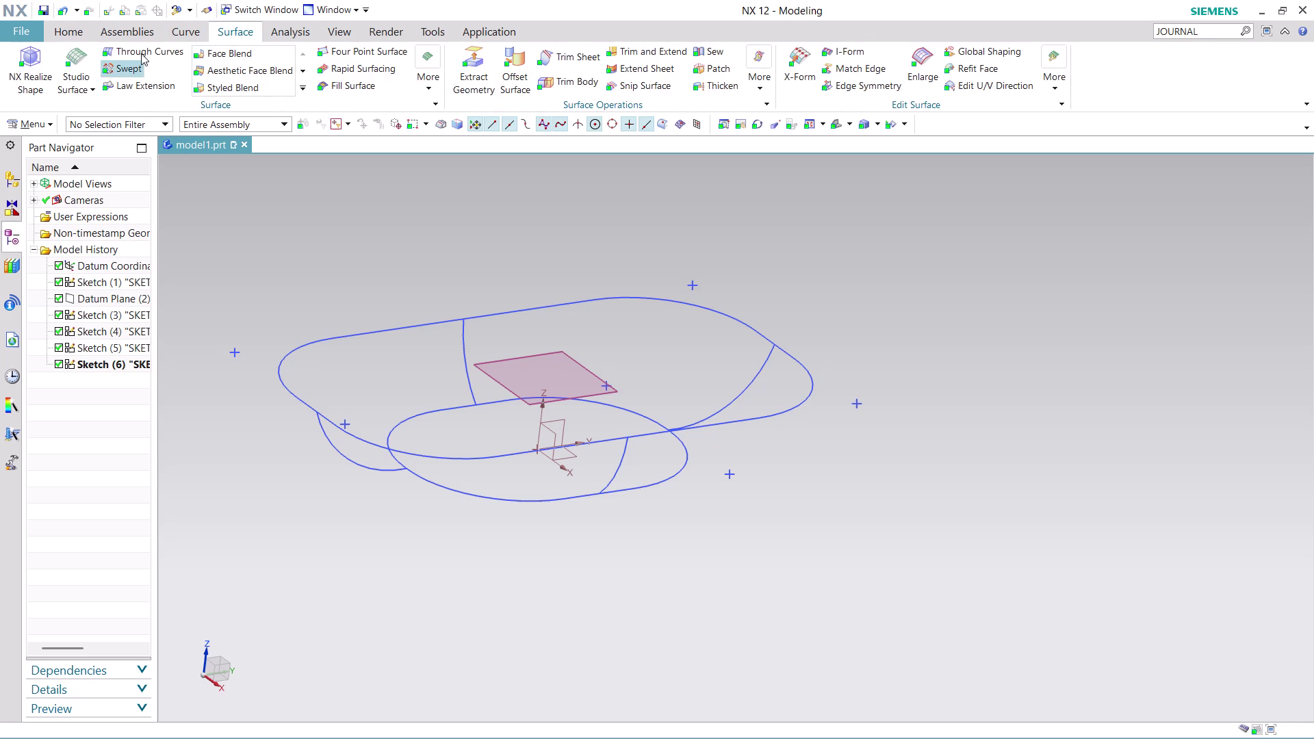
click(79, 83)
click(115, 120)
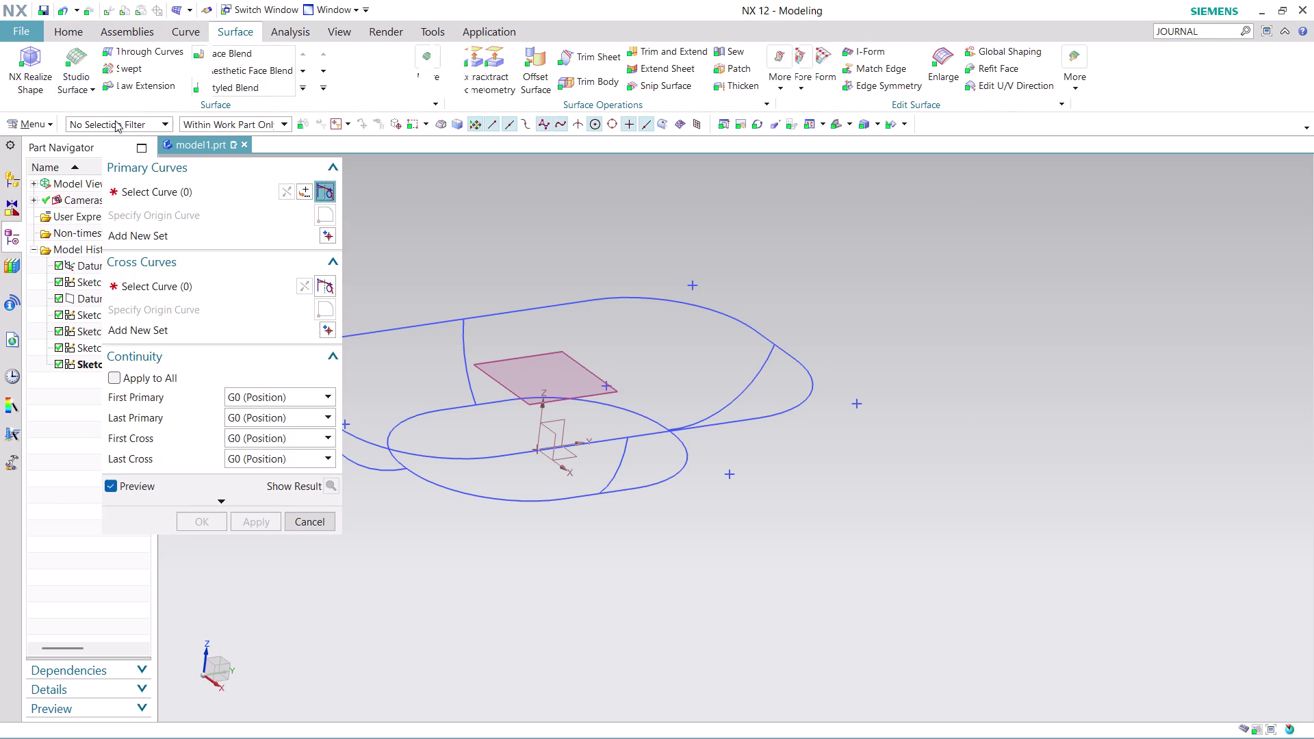
scroll(down, 3)
scroll(up, 3)
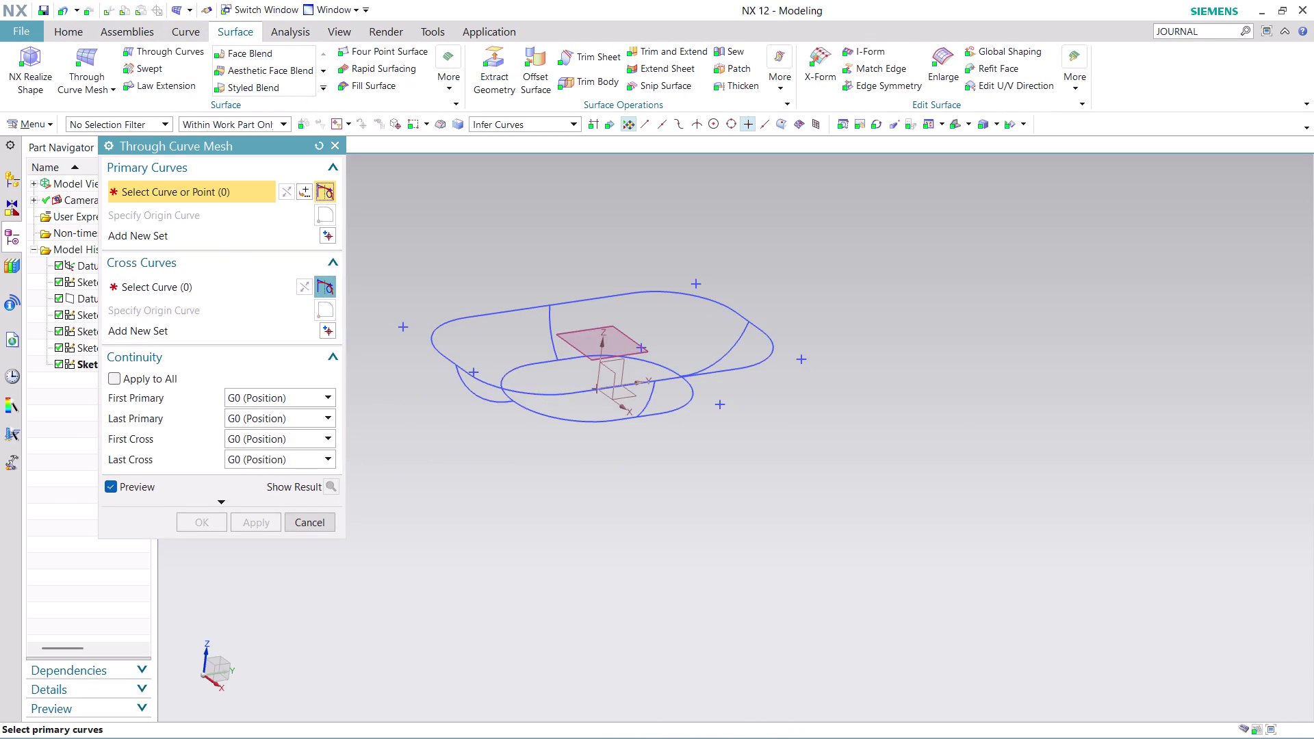
click(450, 367)
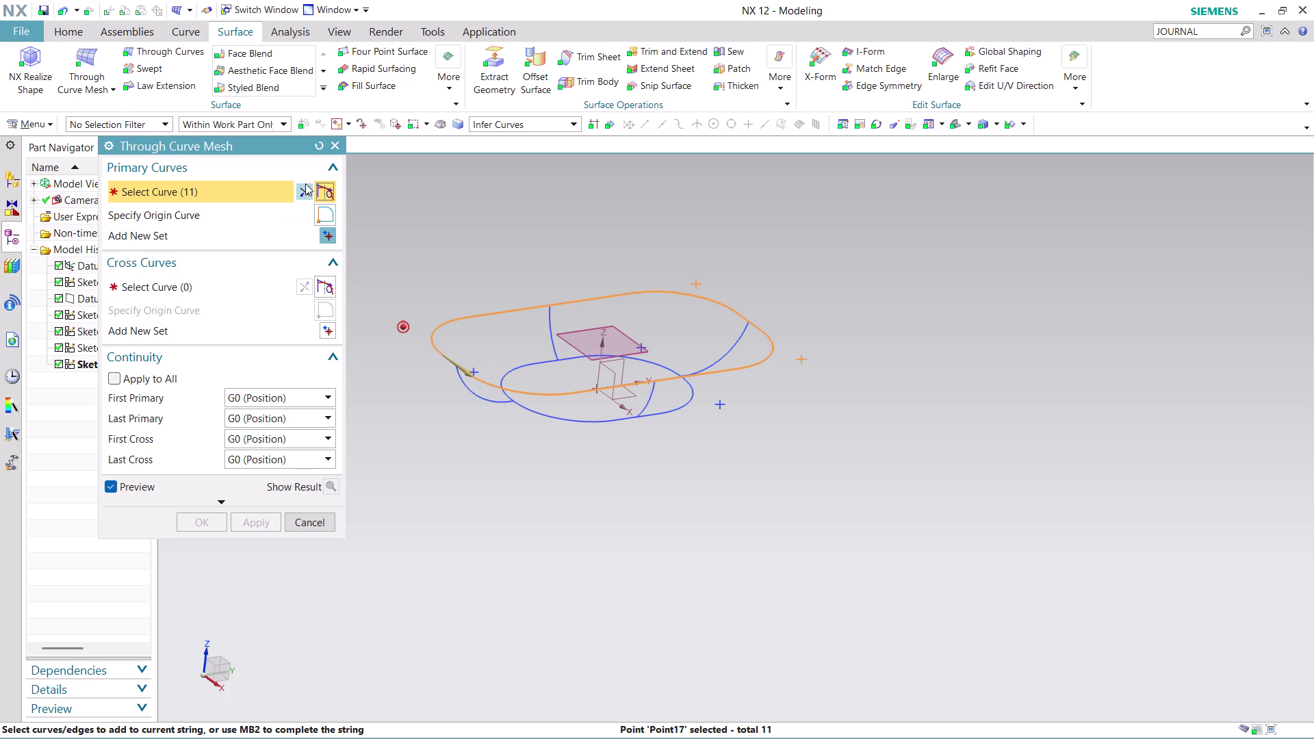
click(300, 189)
middle_click(432, 226)
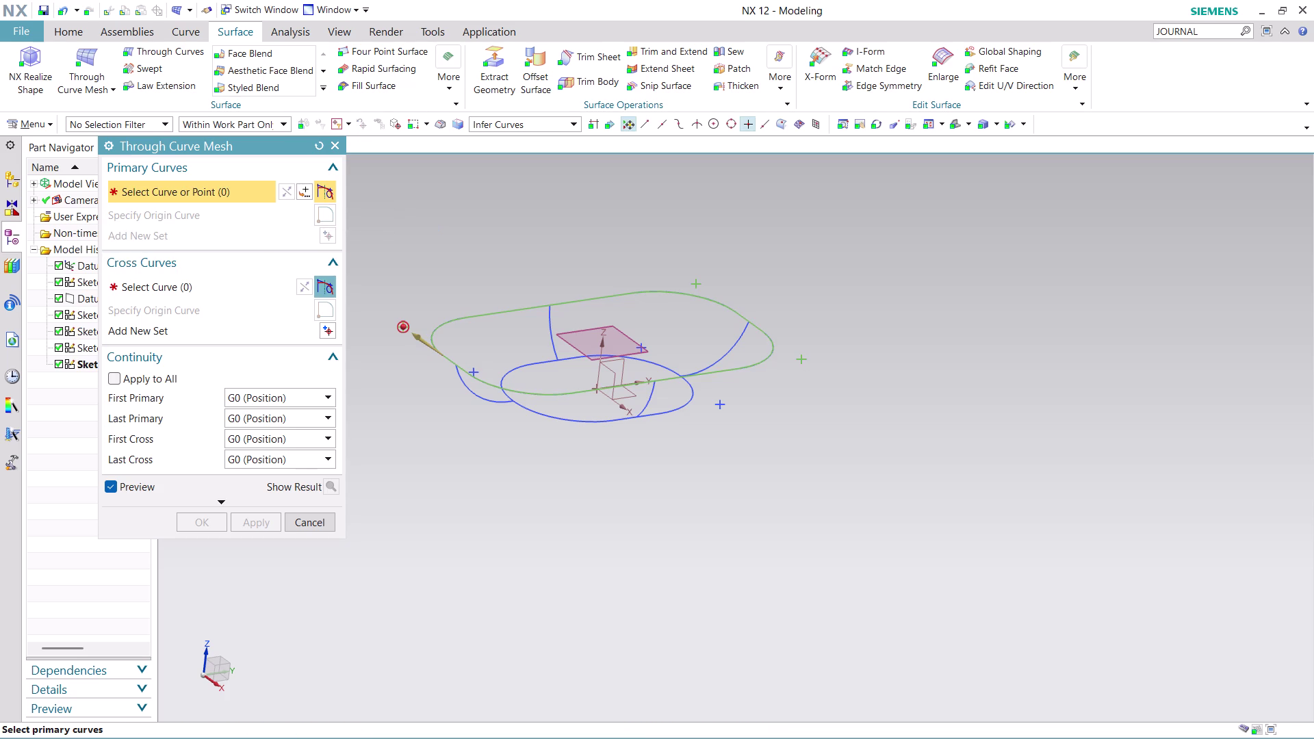
Add the inner outline as second primary curve and the arcs as cross curves, then cancel.
click(557, 415)
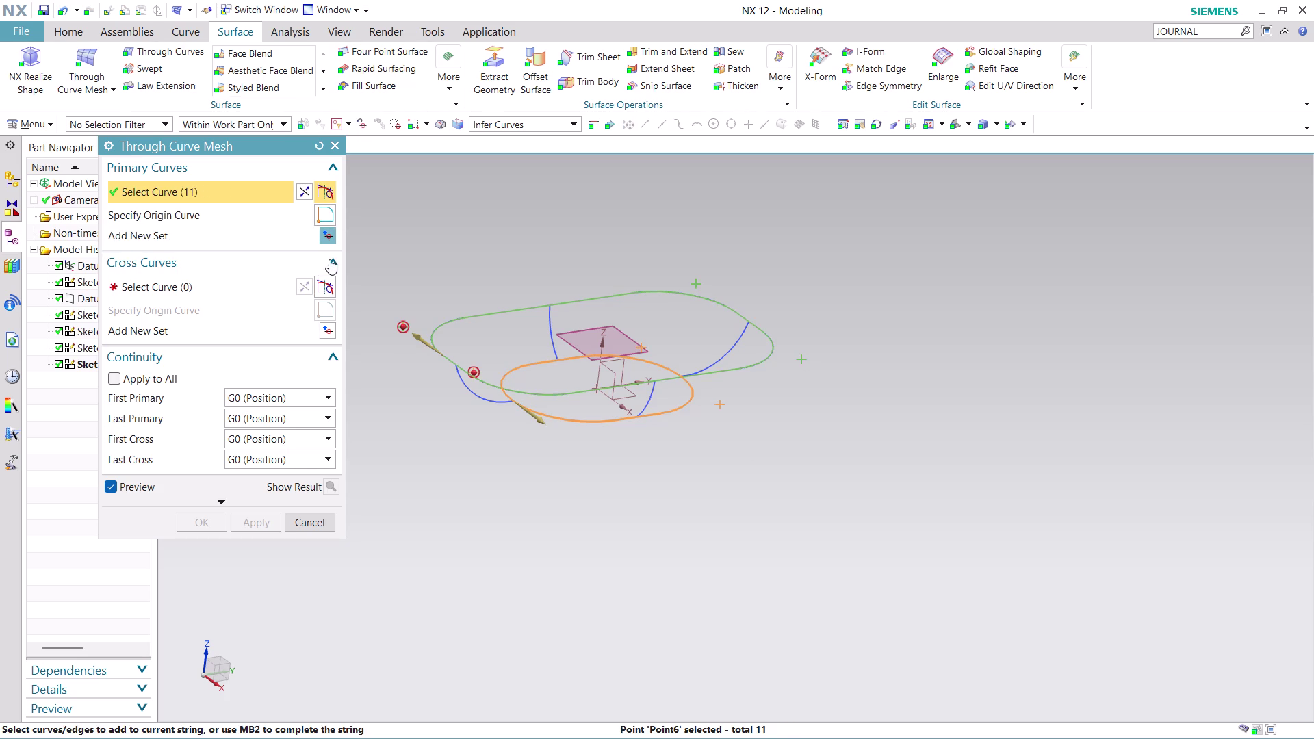
click(302, 187)
click(224, 284)
click(463, 391)
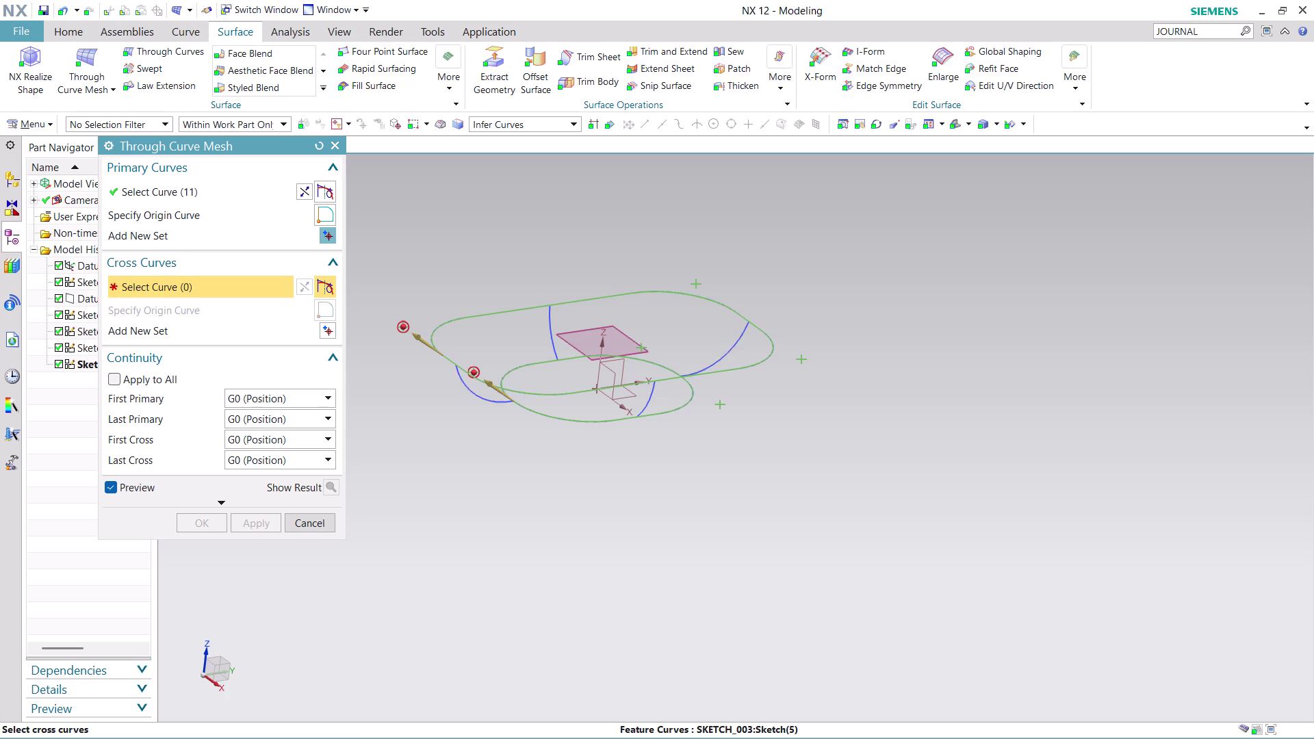
click(548, 329)
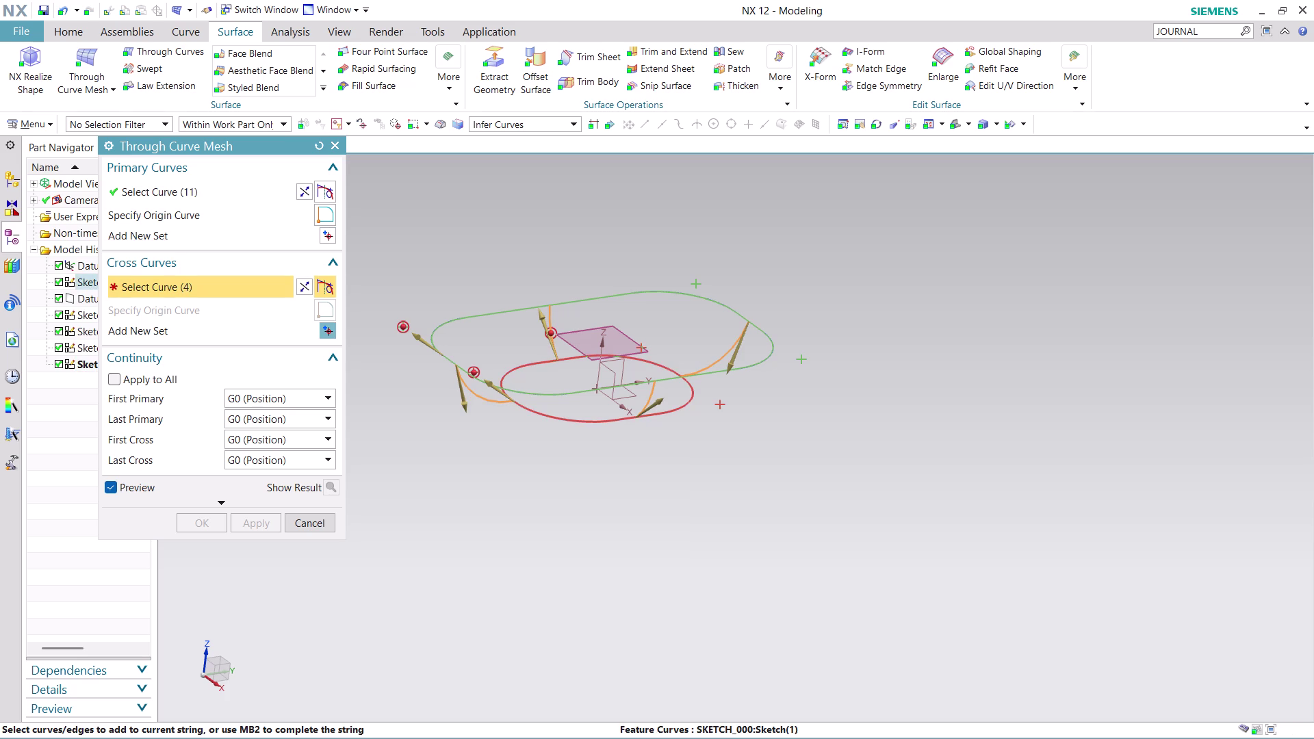
middle_click(444, 286)
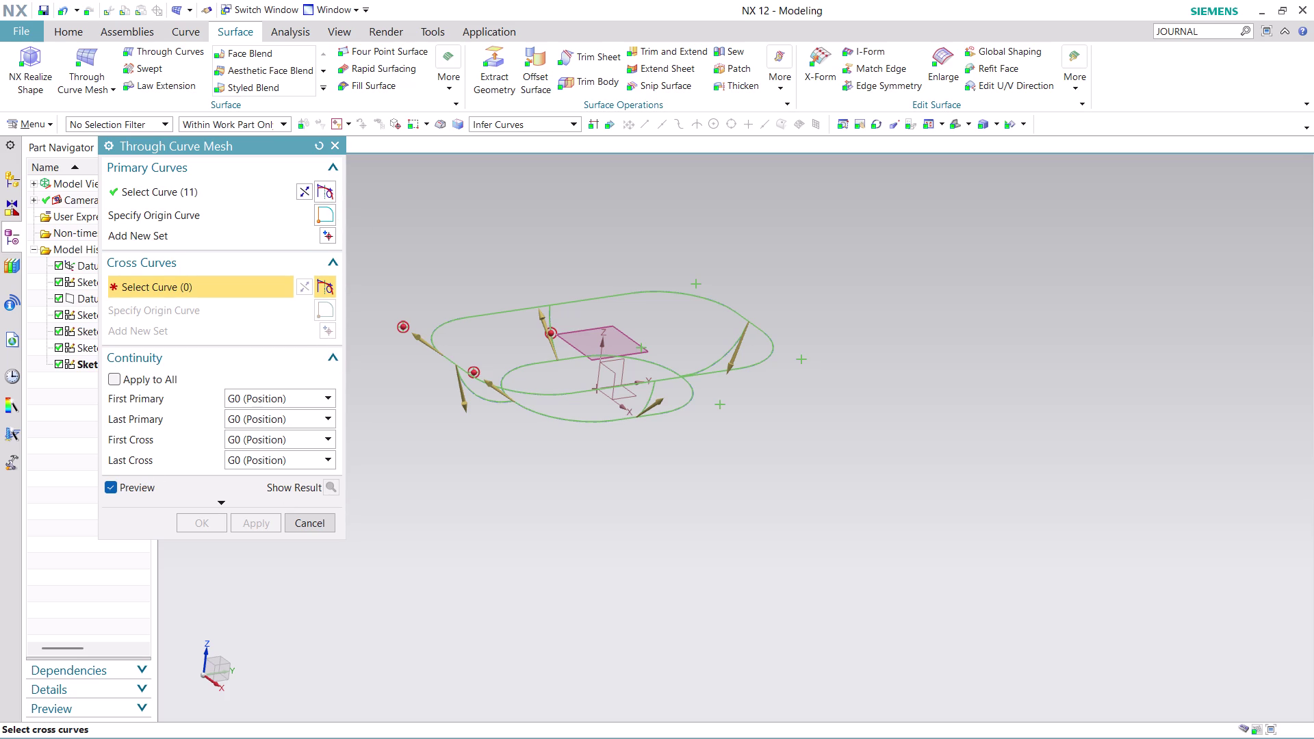
key(Escape)
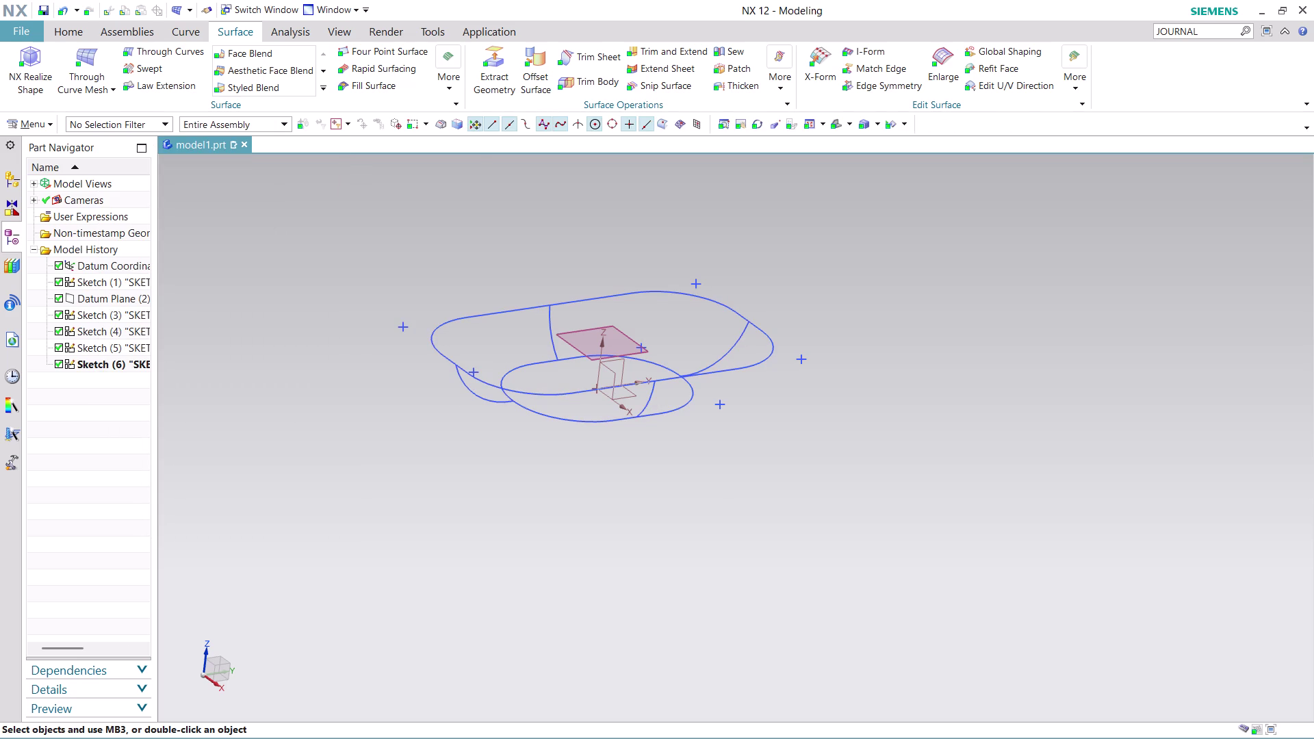
Restart Through Curve Mesh with the outer and inner outlines as primary curves.
click(112, 84)
click(100, 56)
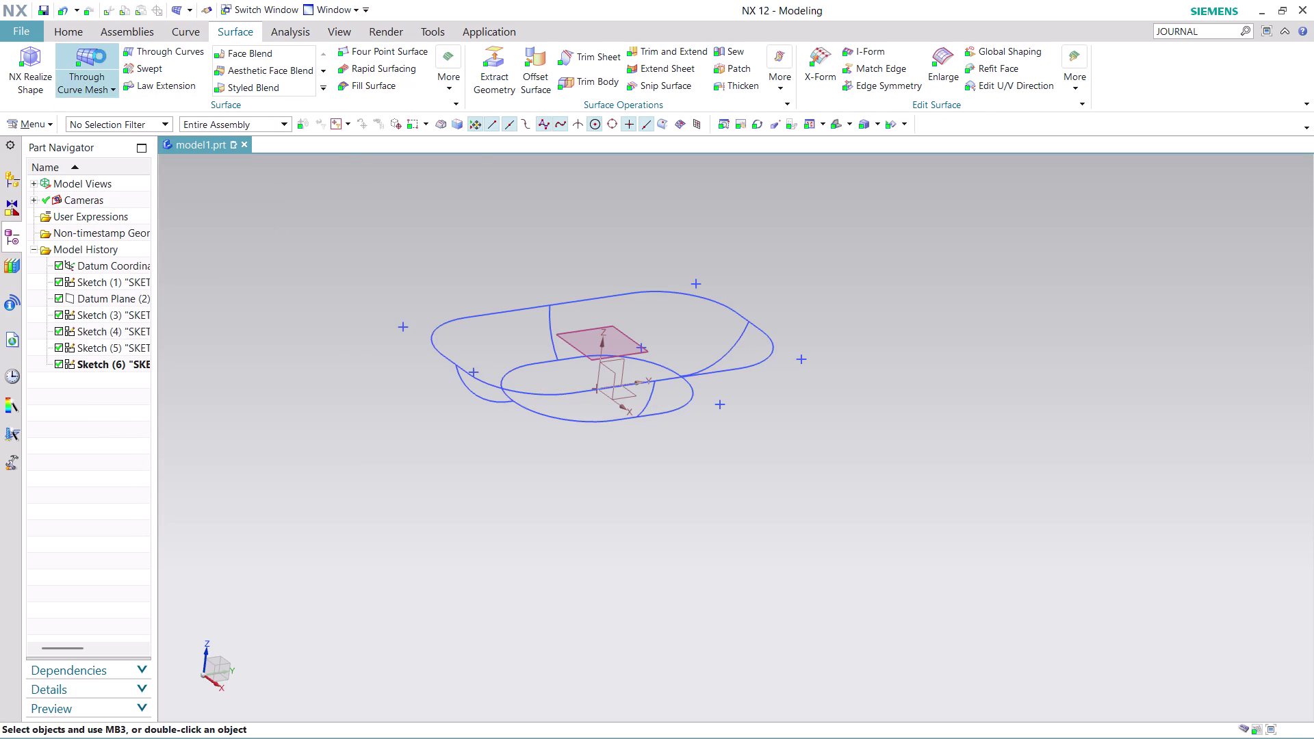
click(452, 358)
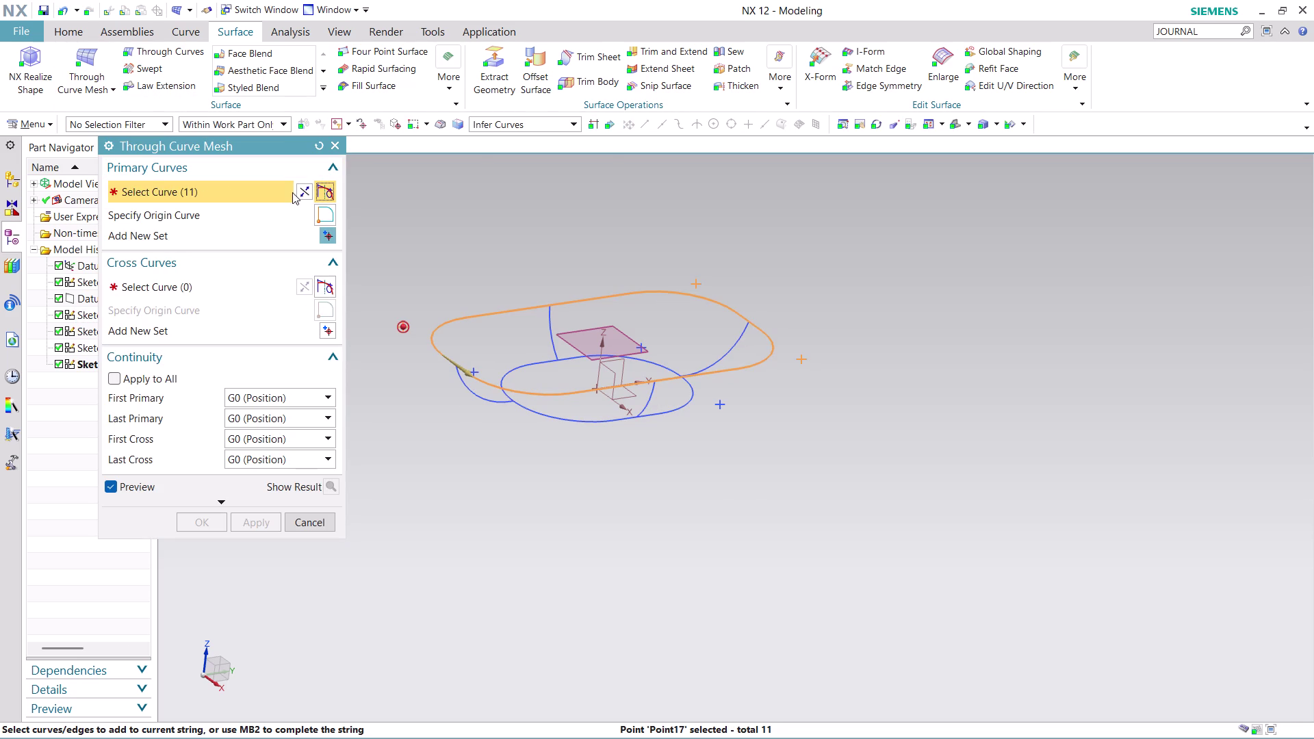
click(302, 190)
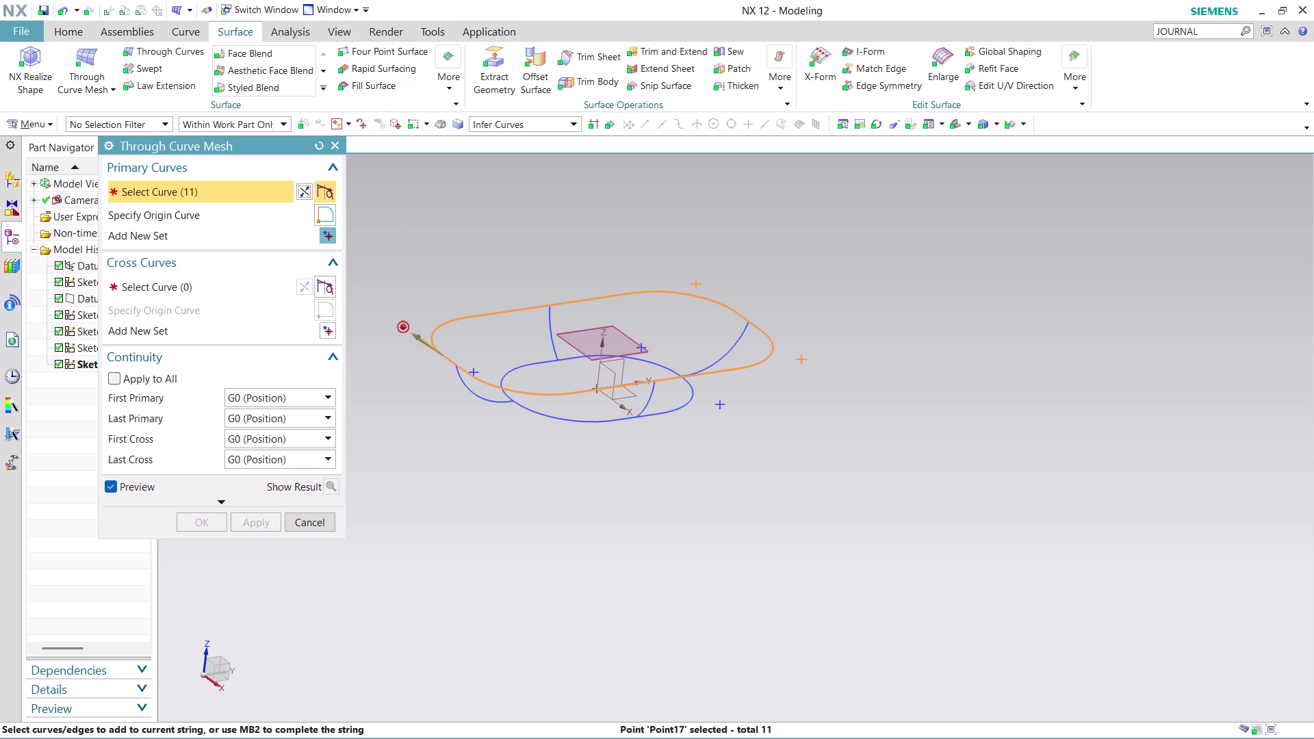
middle_click(475, 428)
click(530, 406)
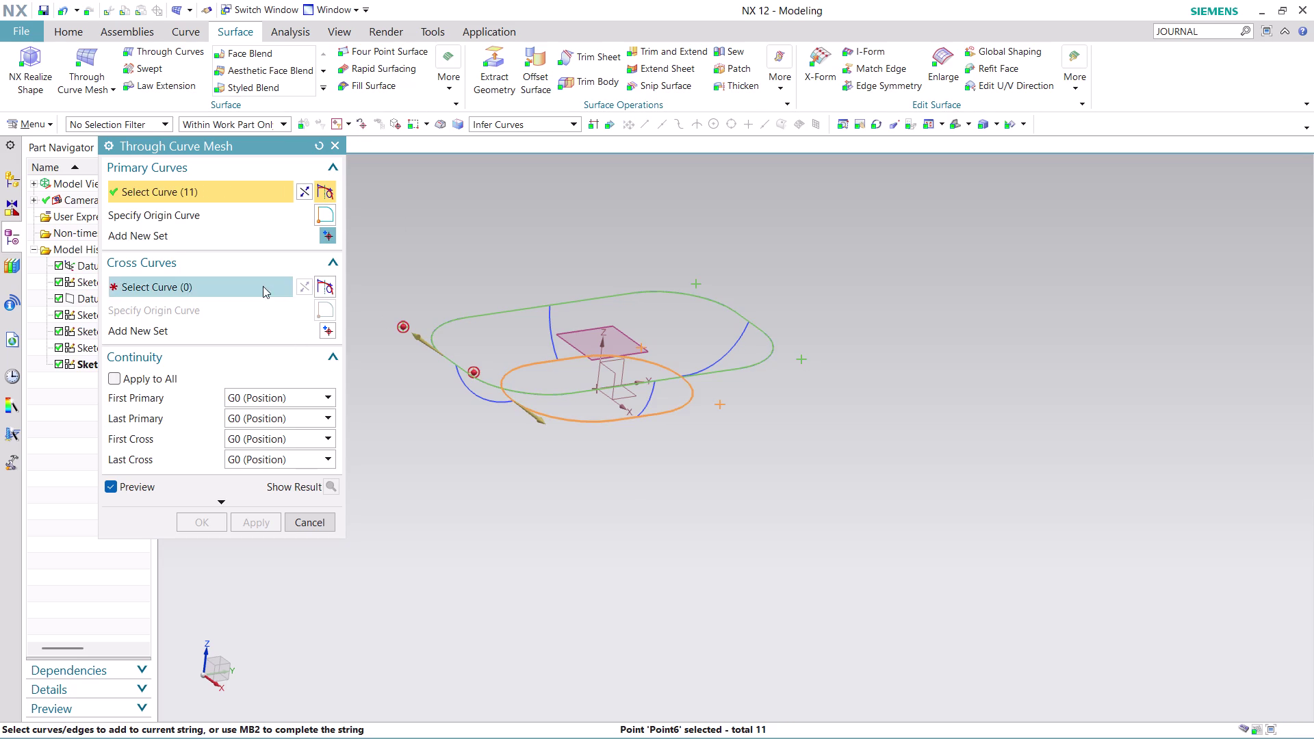
click(303, 194)
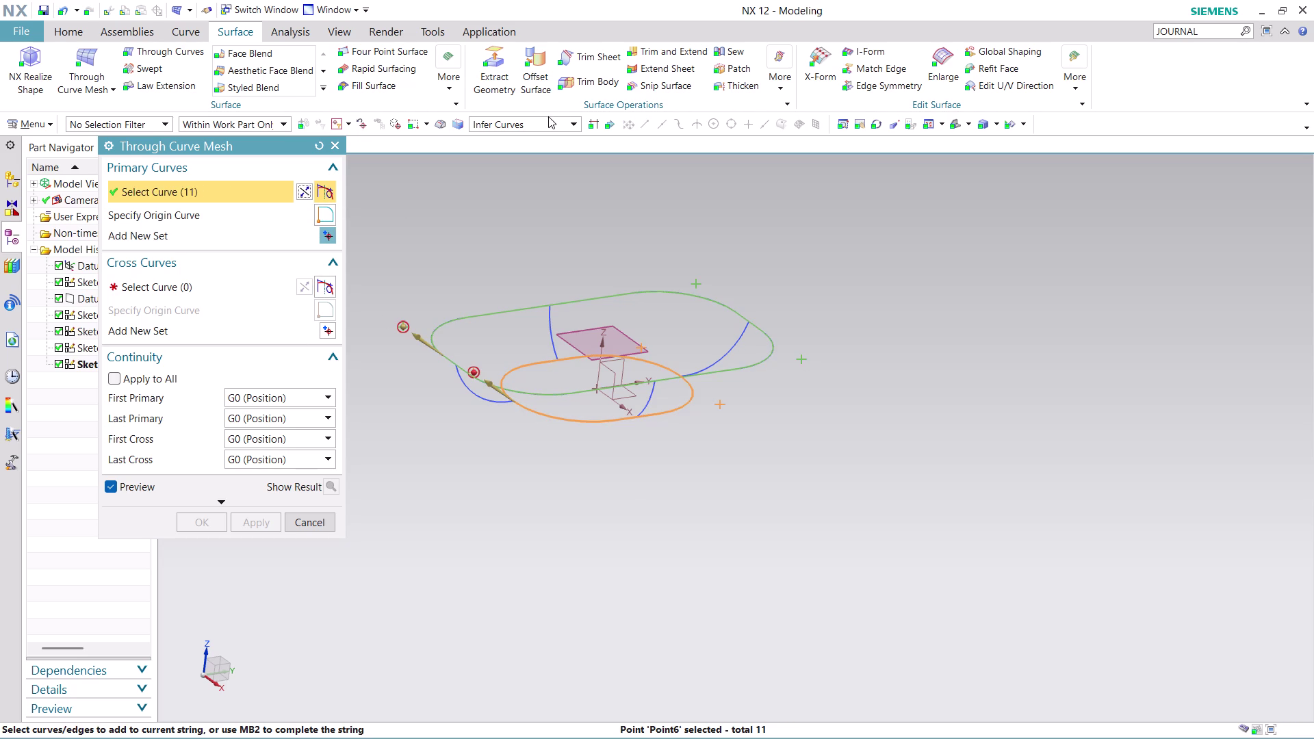
Switch to the tangent-curves selection rule and pick four arcs as cross curves.
click(549, 122)
click(541, 174)
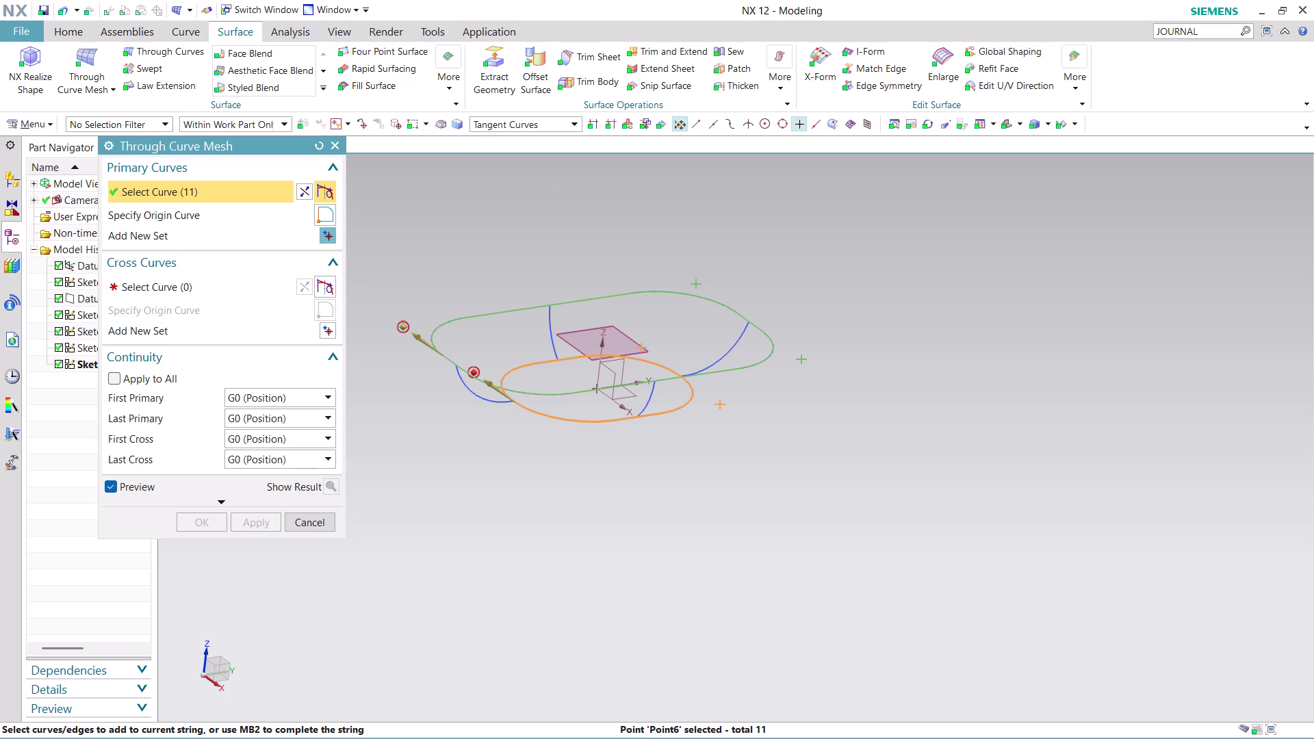
click(257, 287)
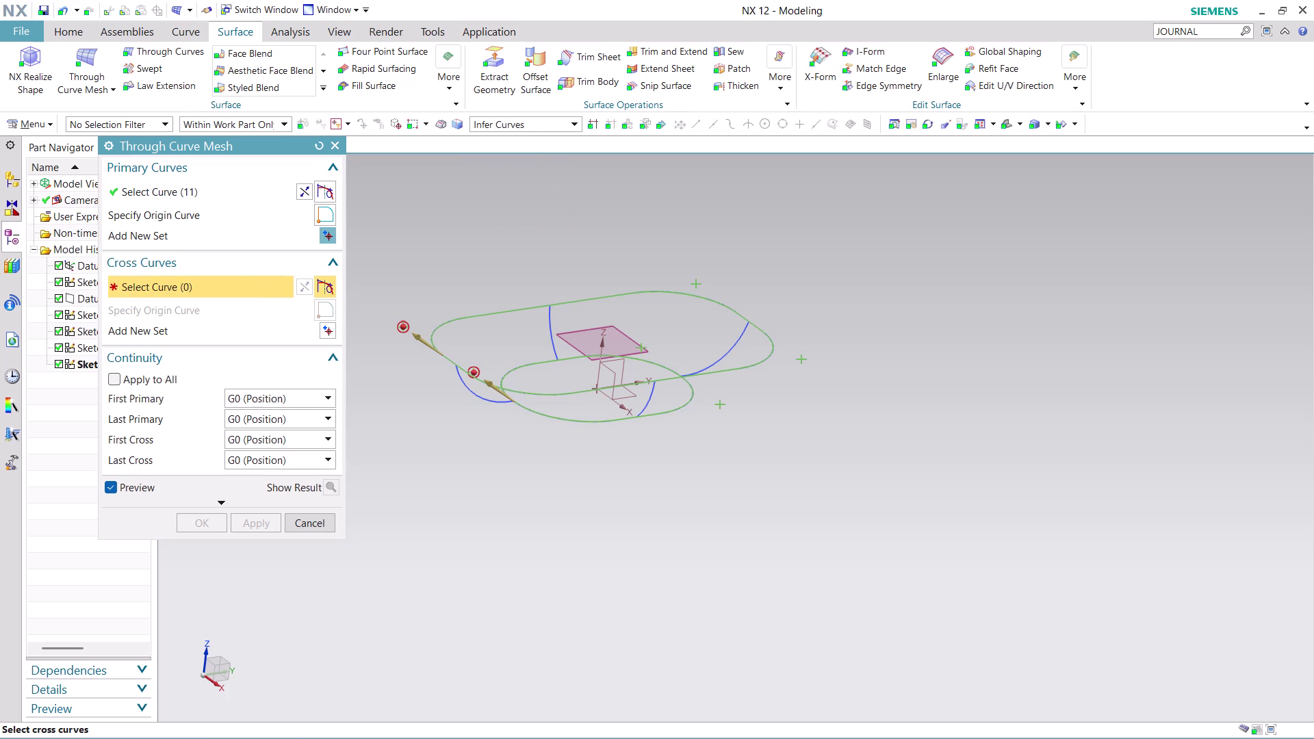
click(473, 394)
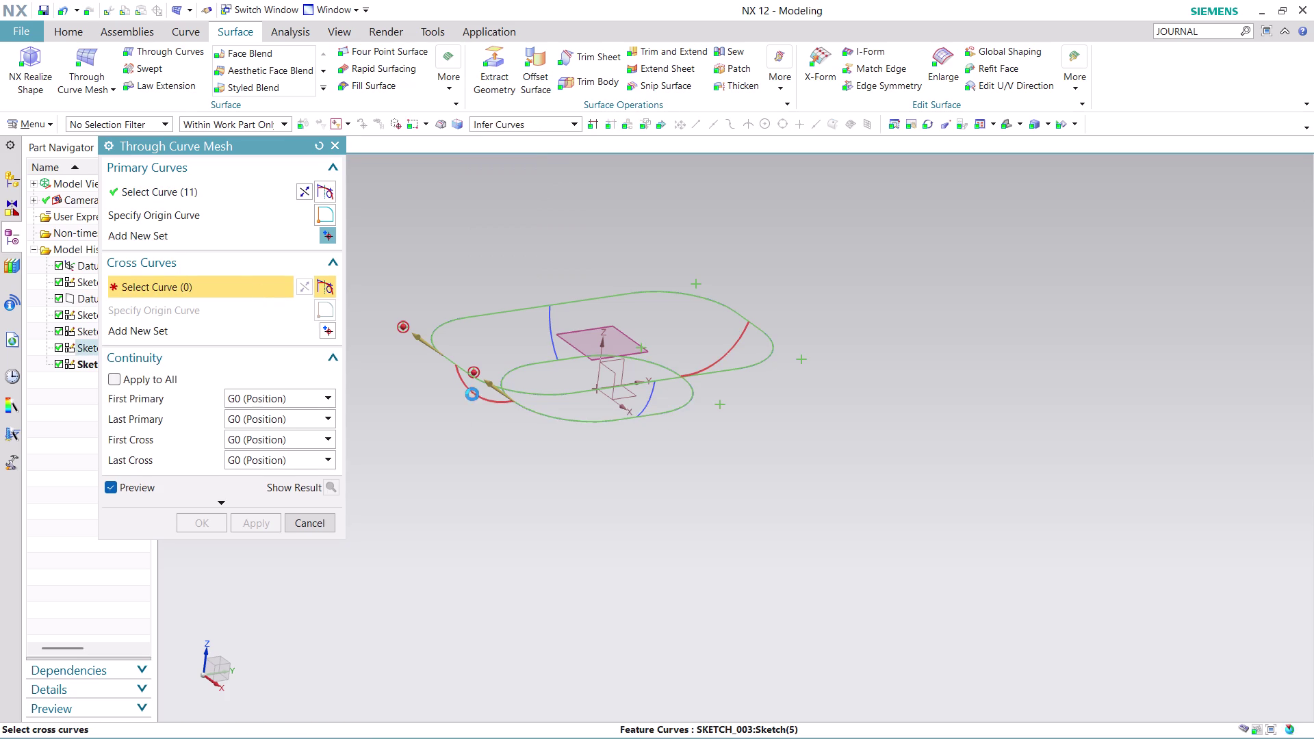
click(553, 411)
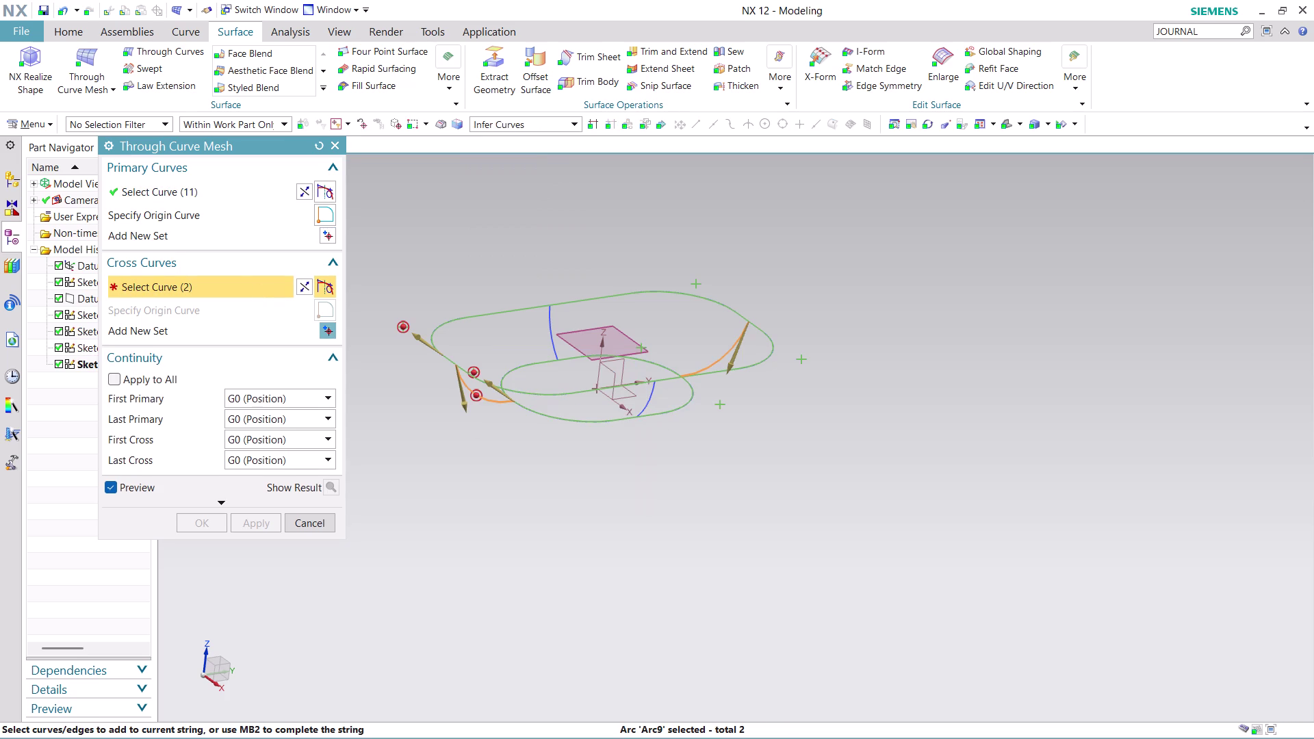
click(552, 332)
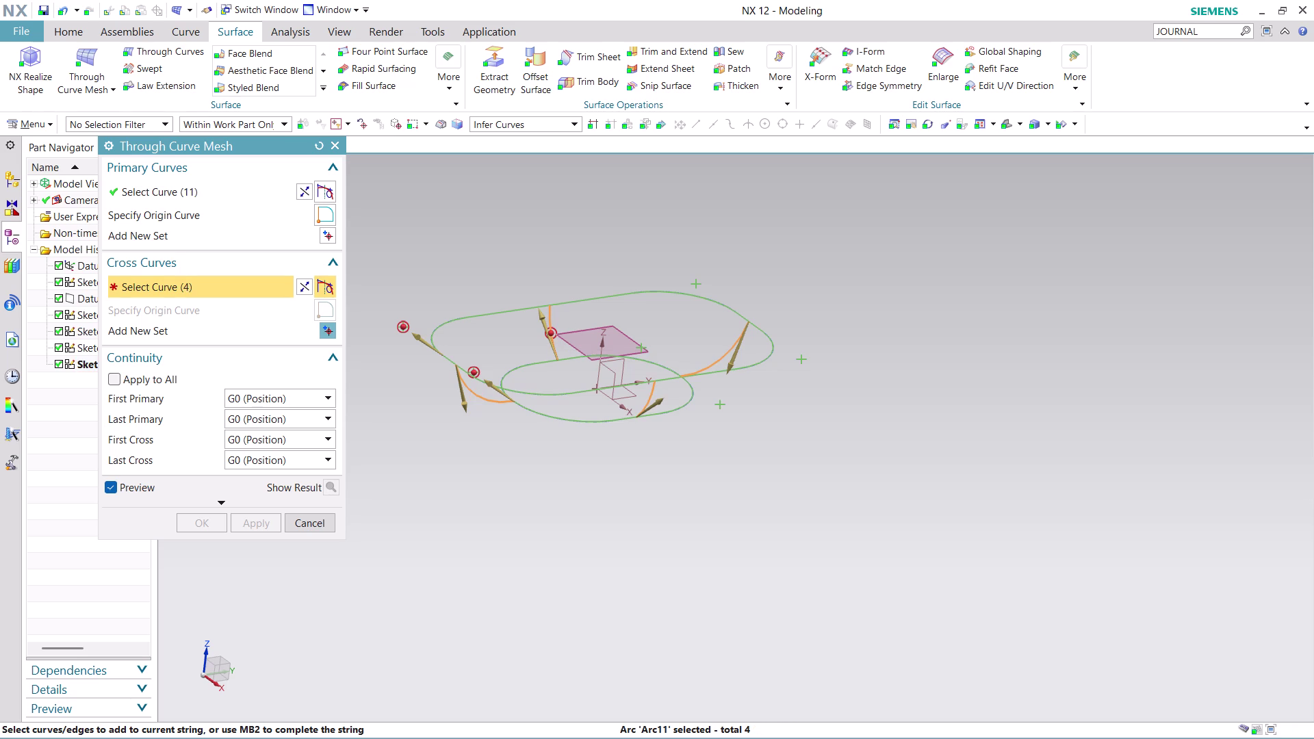
Toggle Reverse Direction on the cross curves four times, then close the dialog.
click(301, 286)
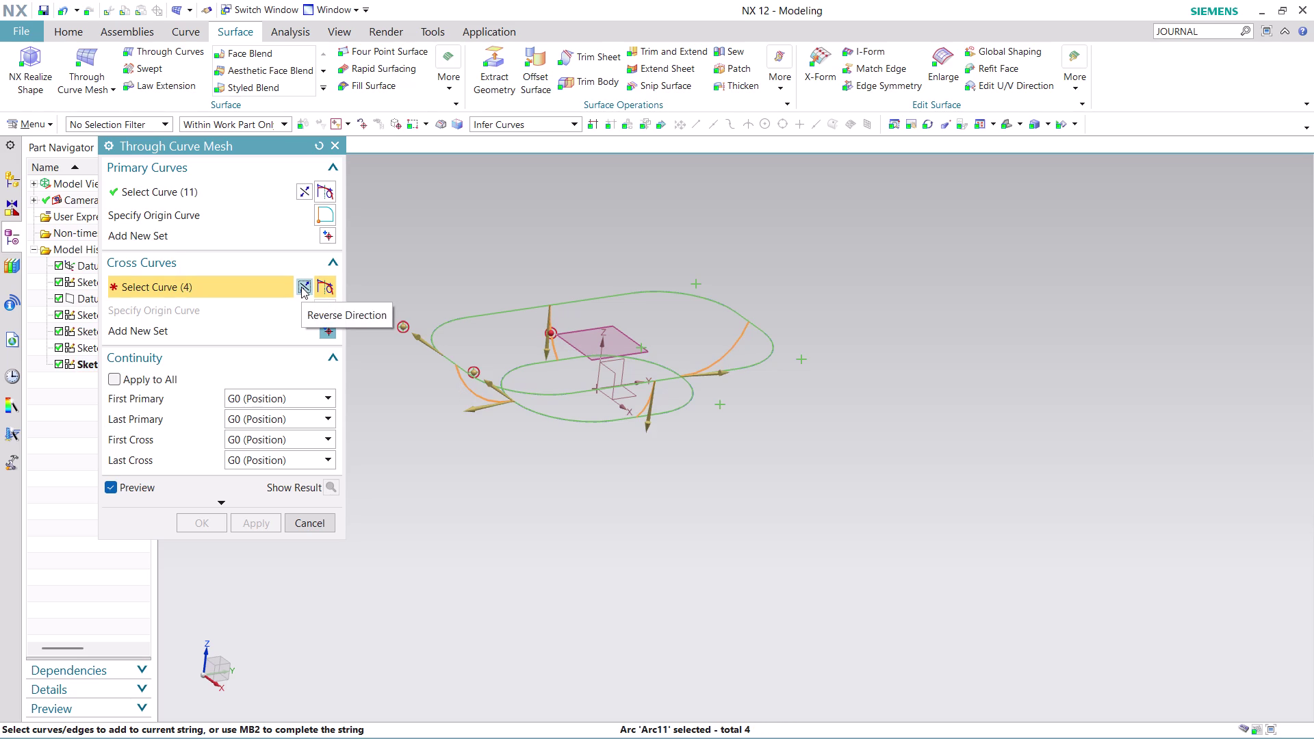
click(302, 287)
click(301, 287)
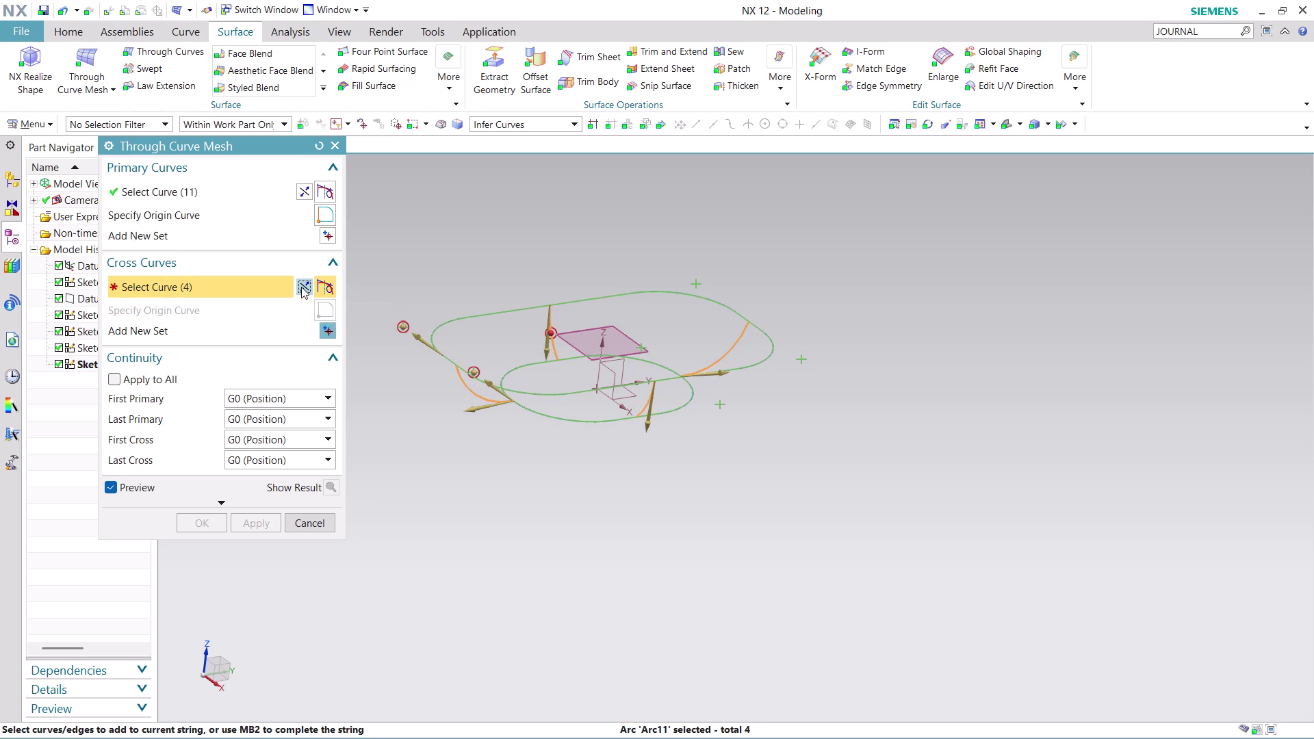
click(301, 286)
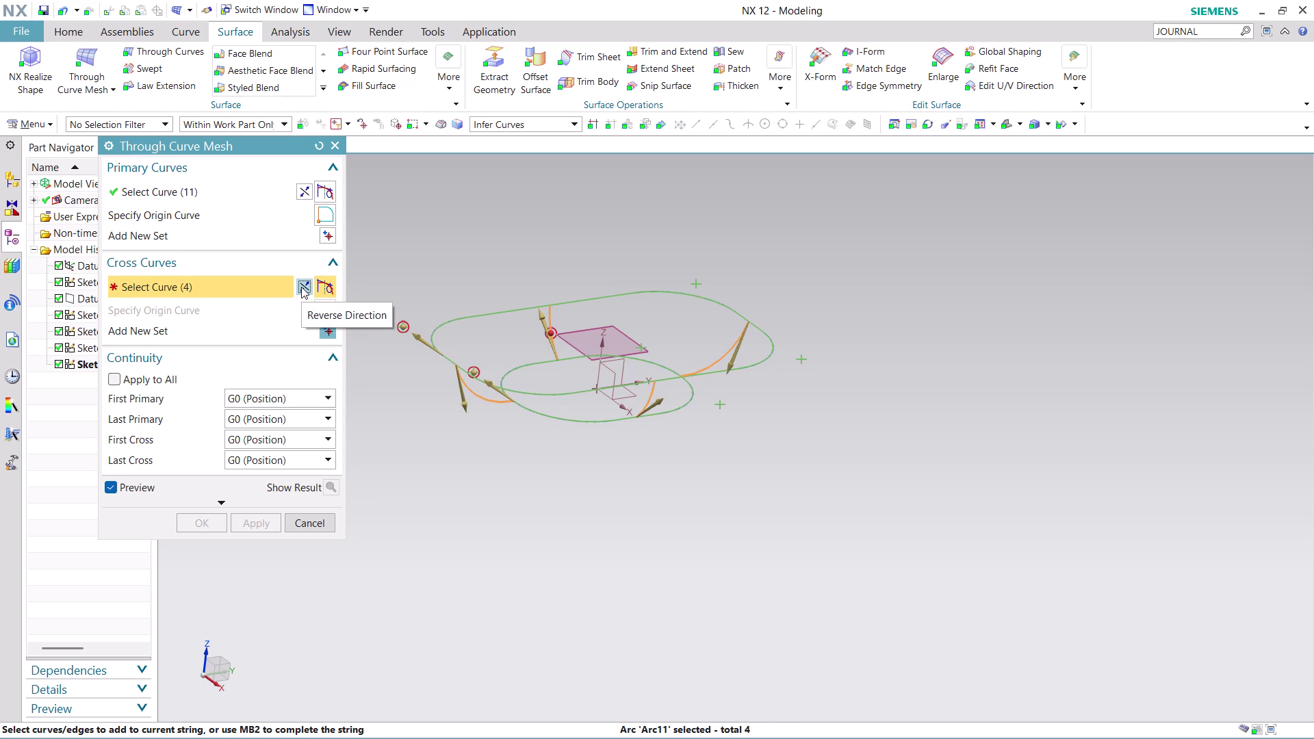
key(Escape)
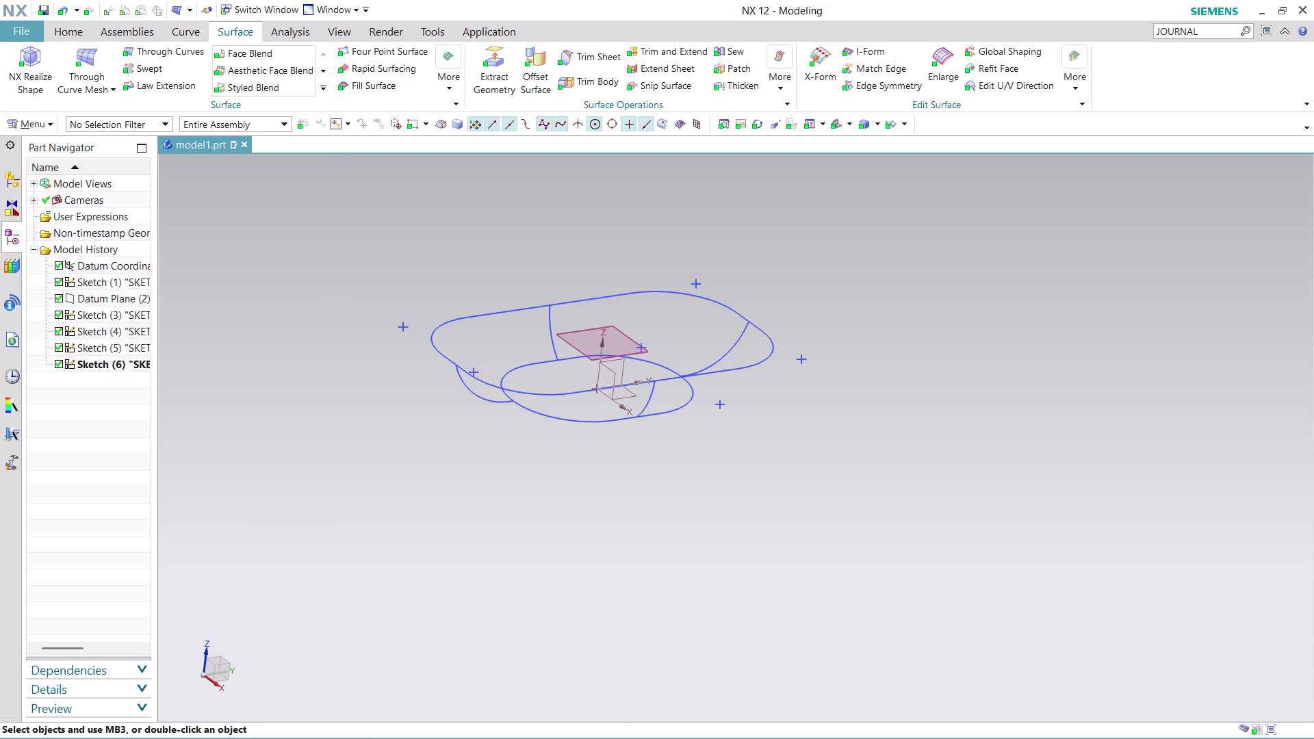
click(85, 48)
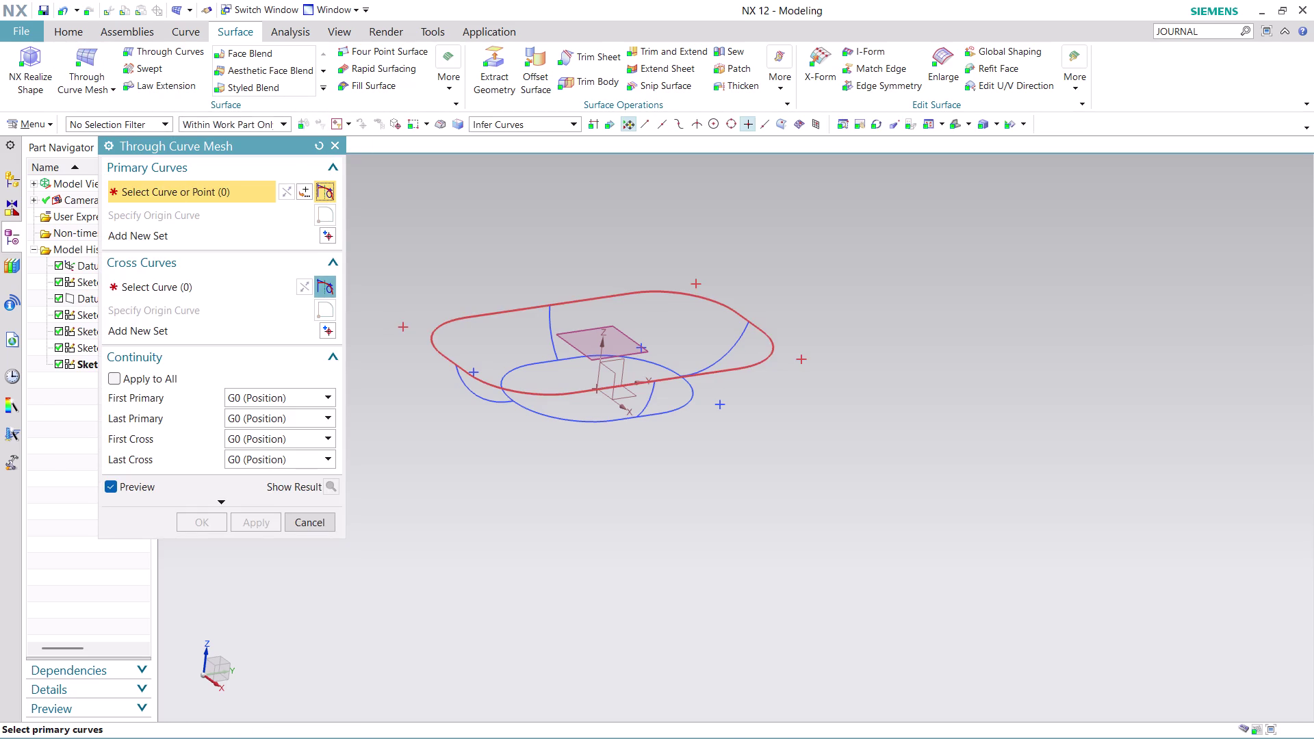
click(449, 364)
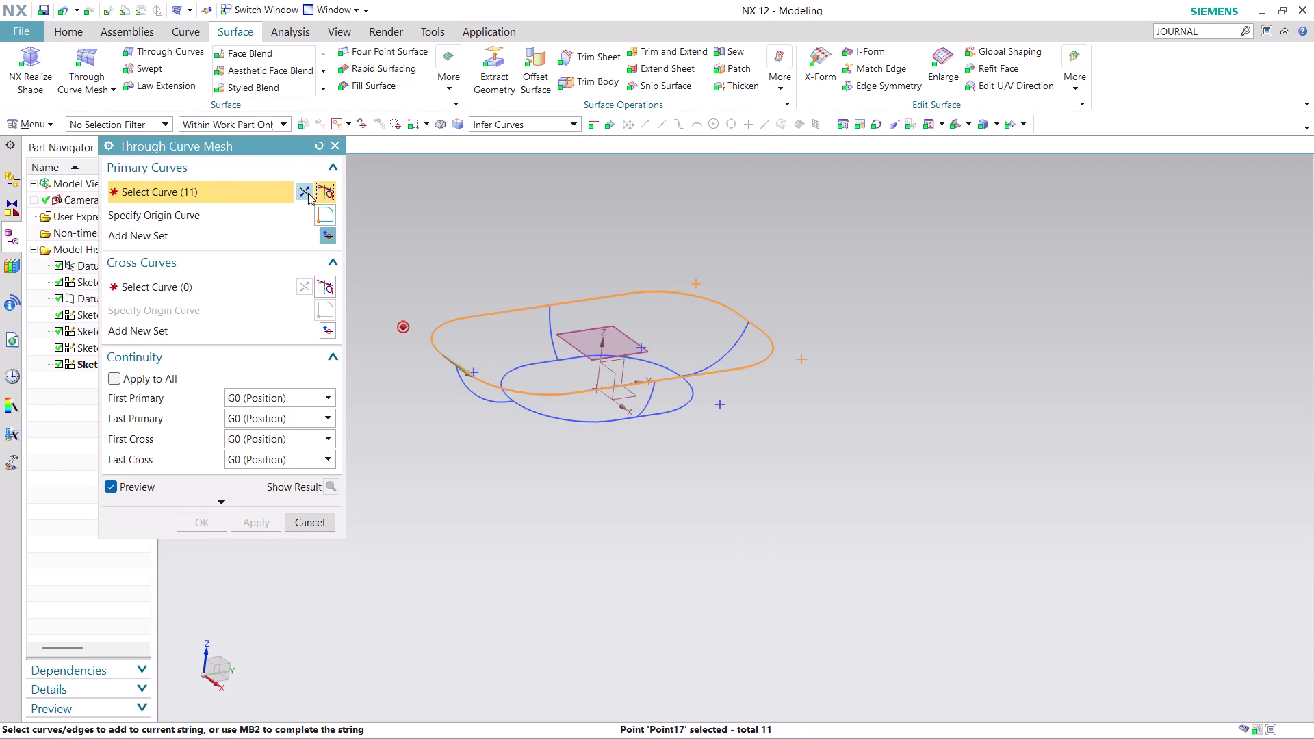
click(308, 193)
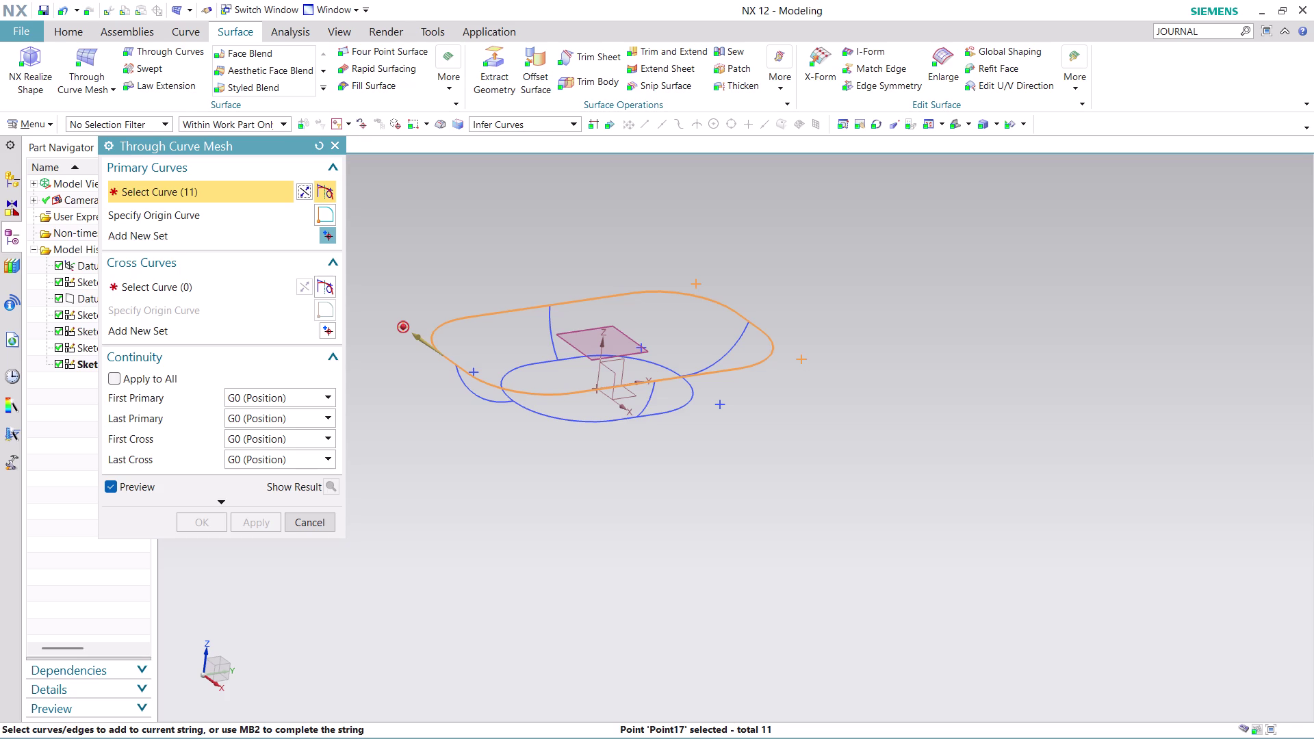
middle_click(434, 428)
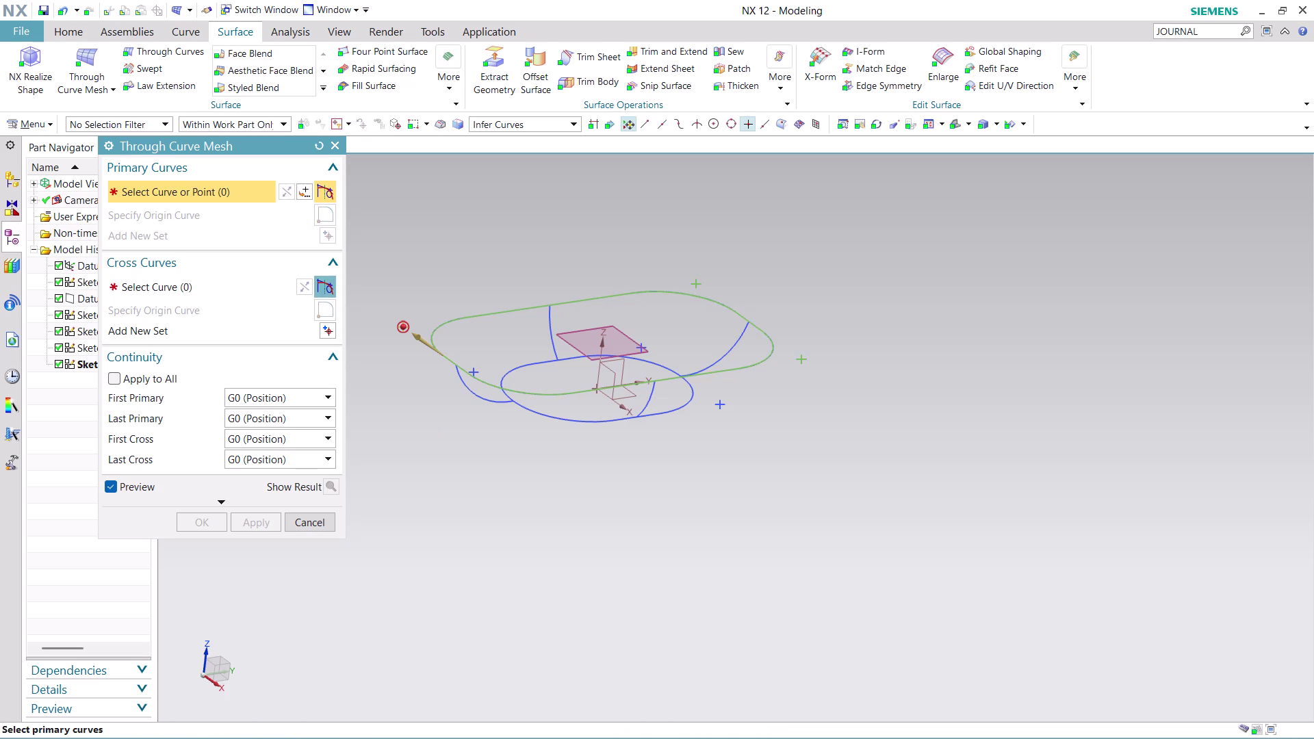
click(533, 411)
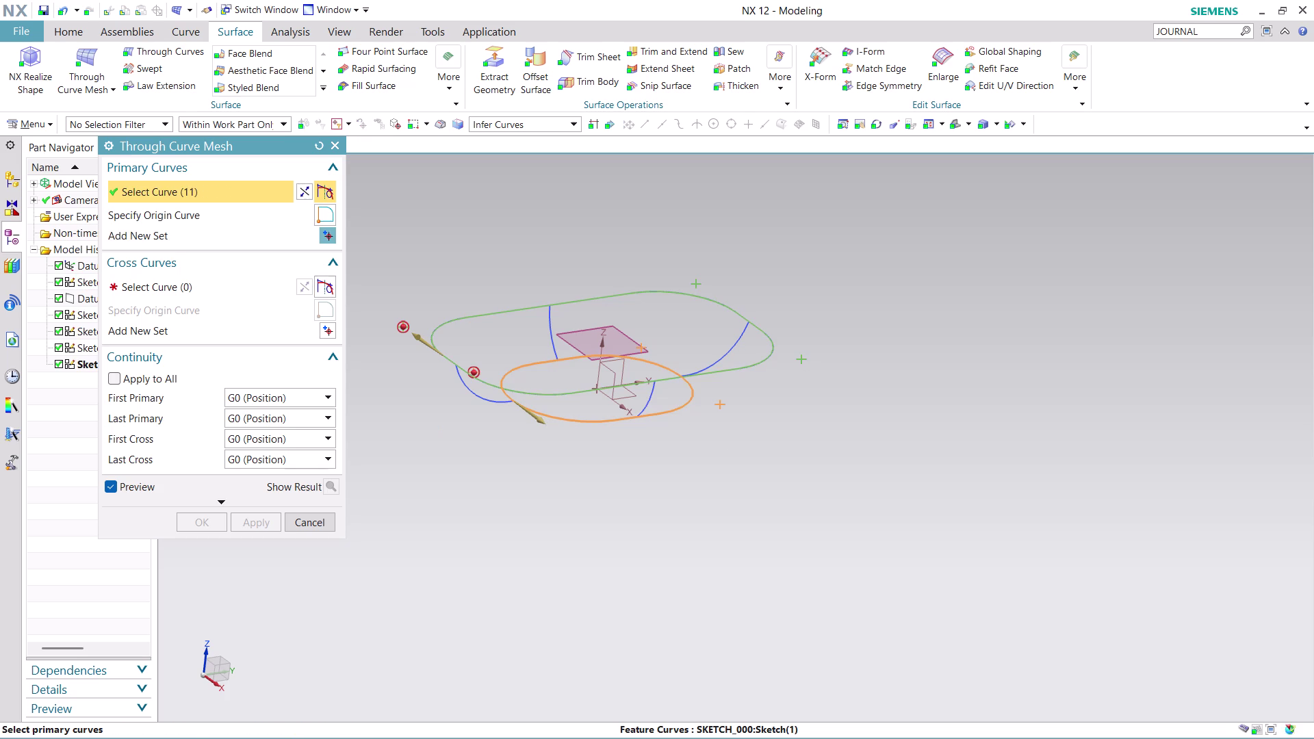
click(303, 192)
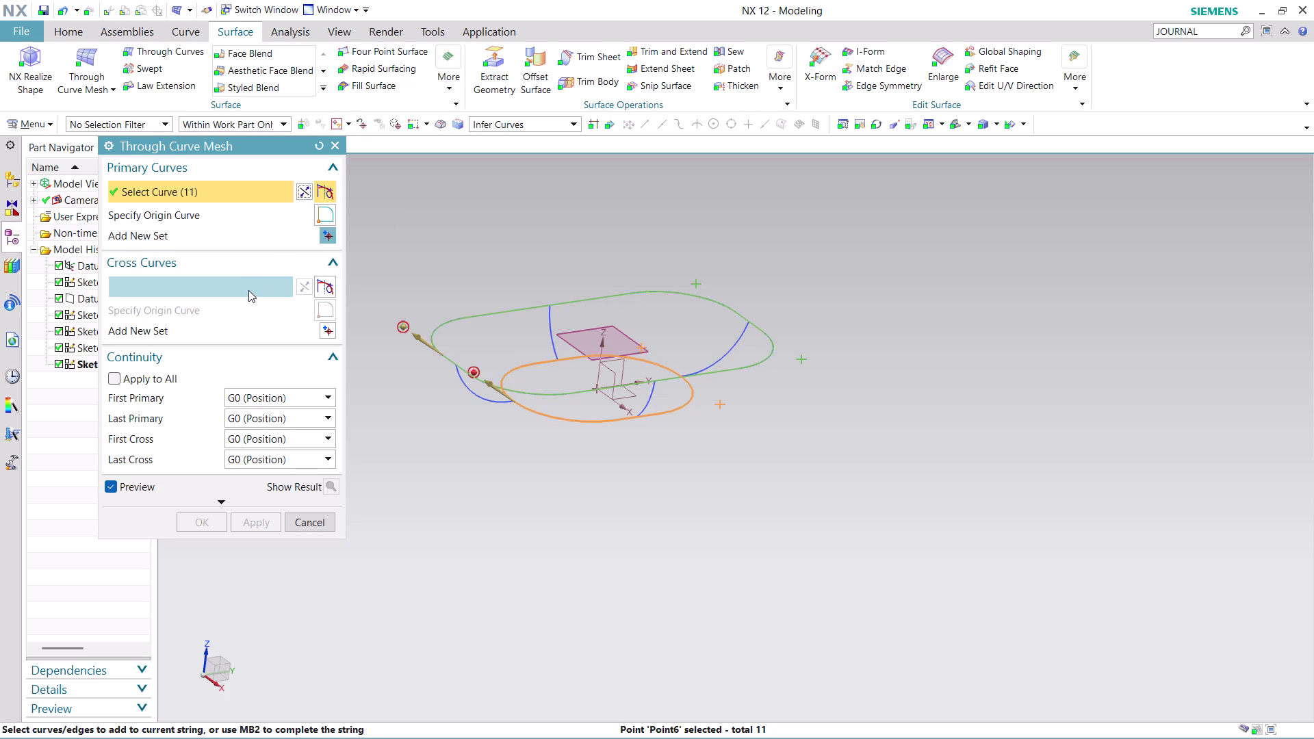
click(250, 291)
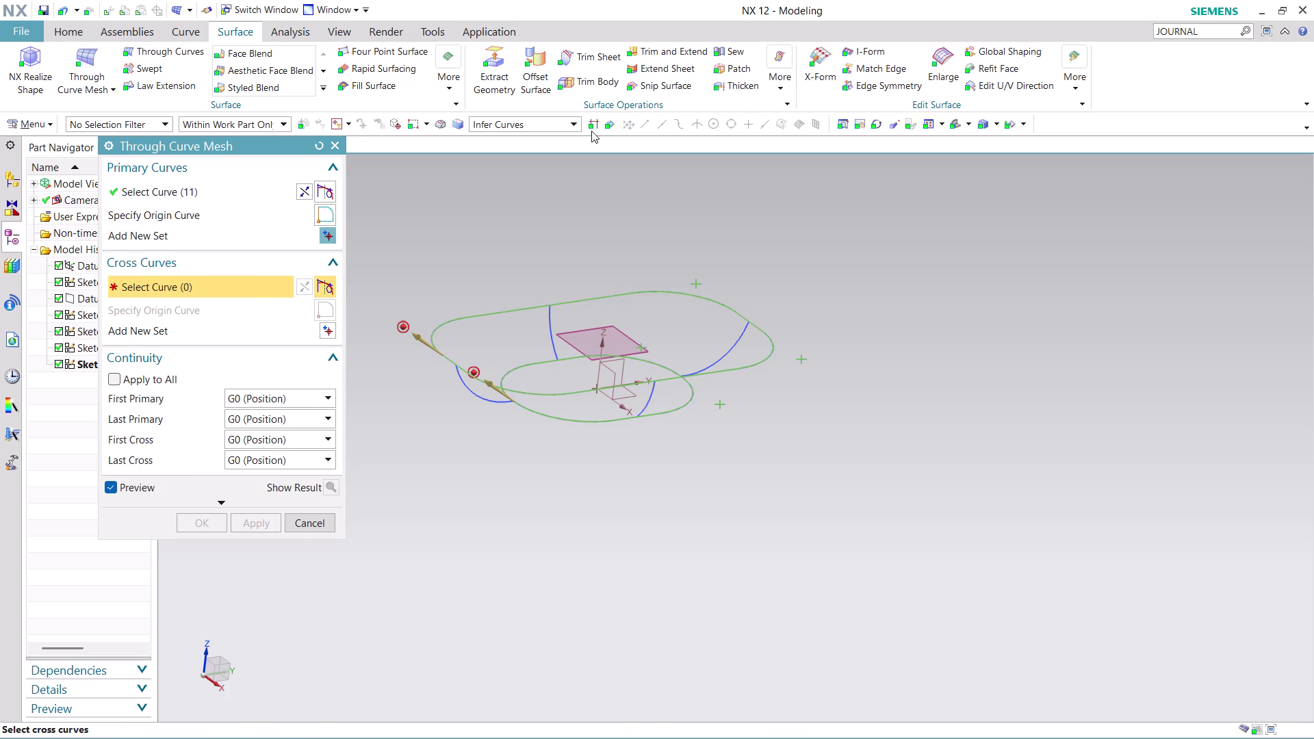
click(570, 117)
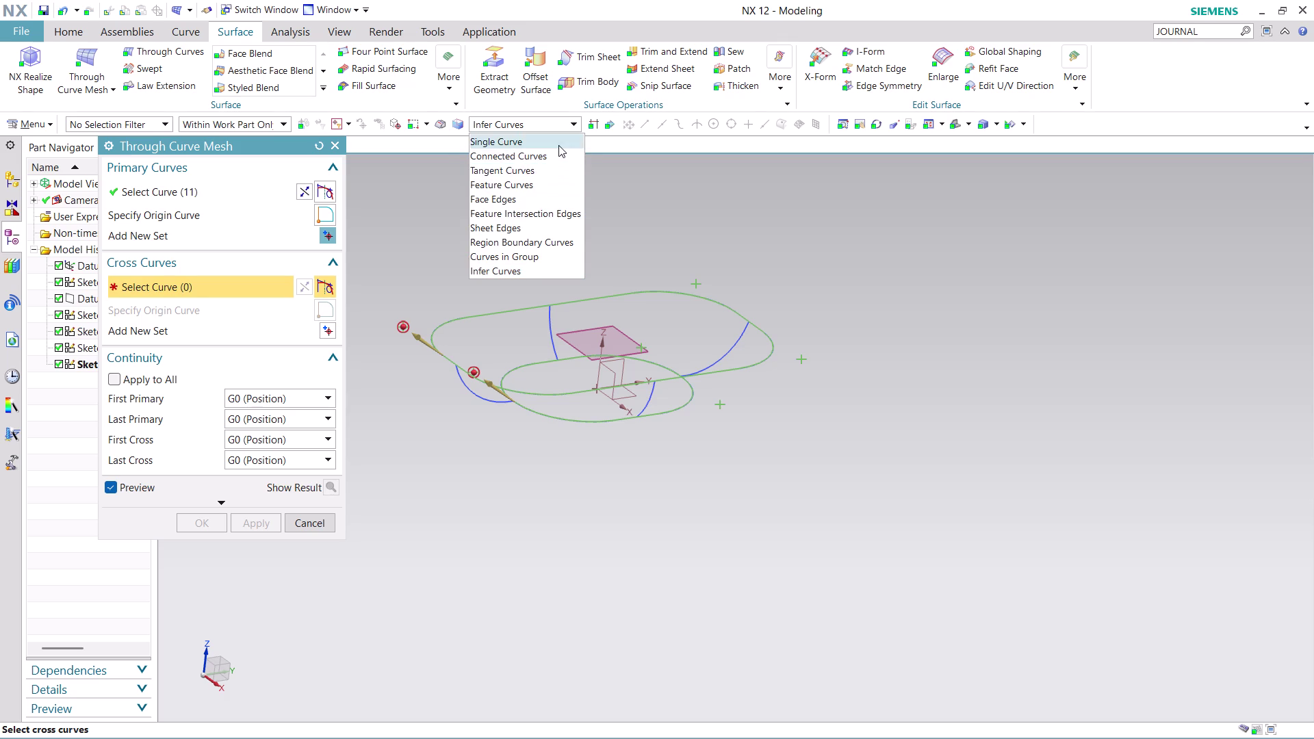
click(558, 145)
click(474, 394)
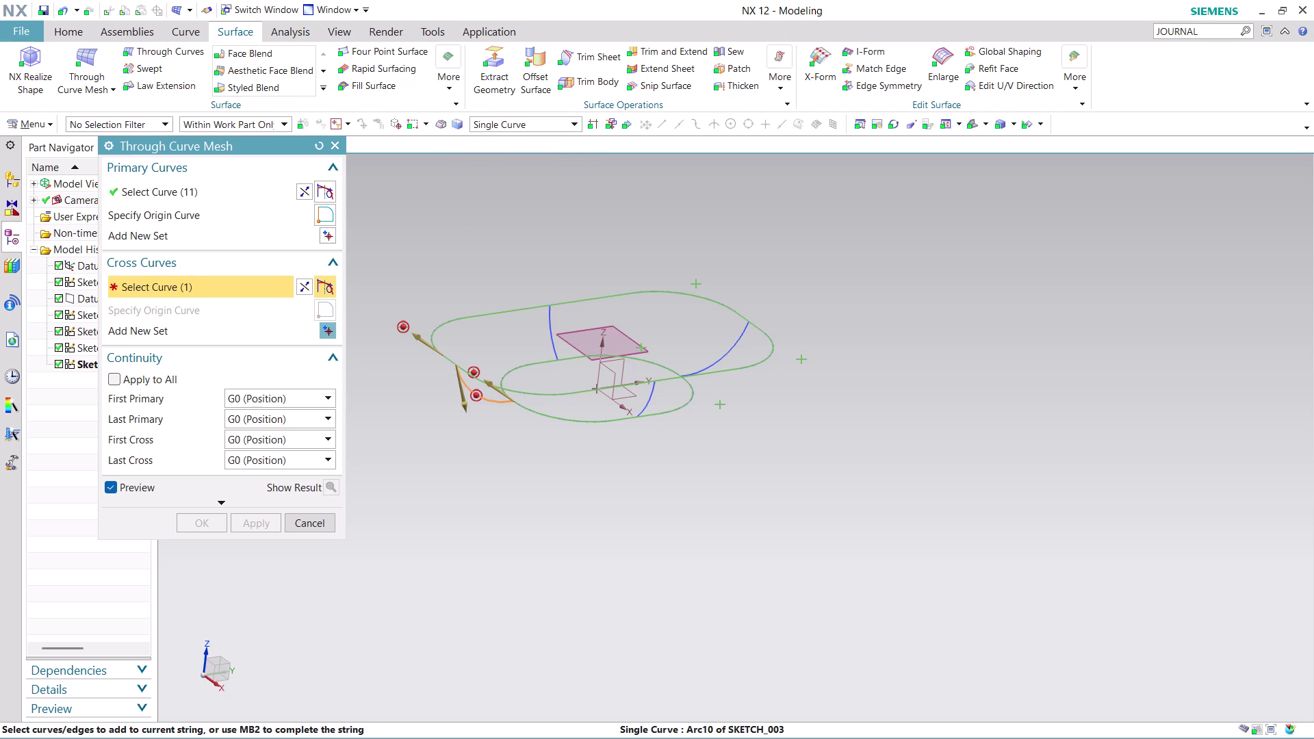
click(554, 322)
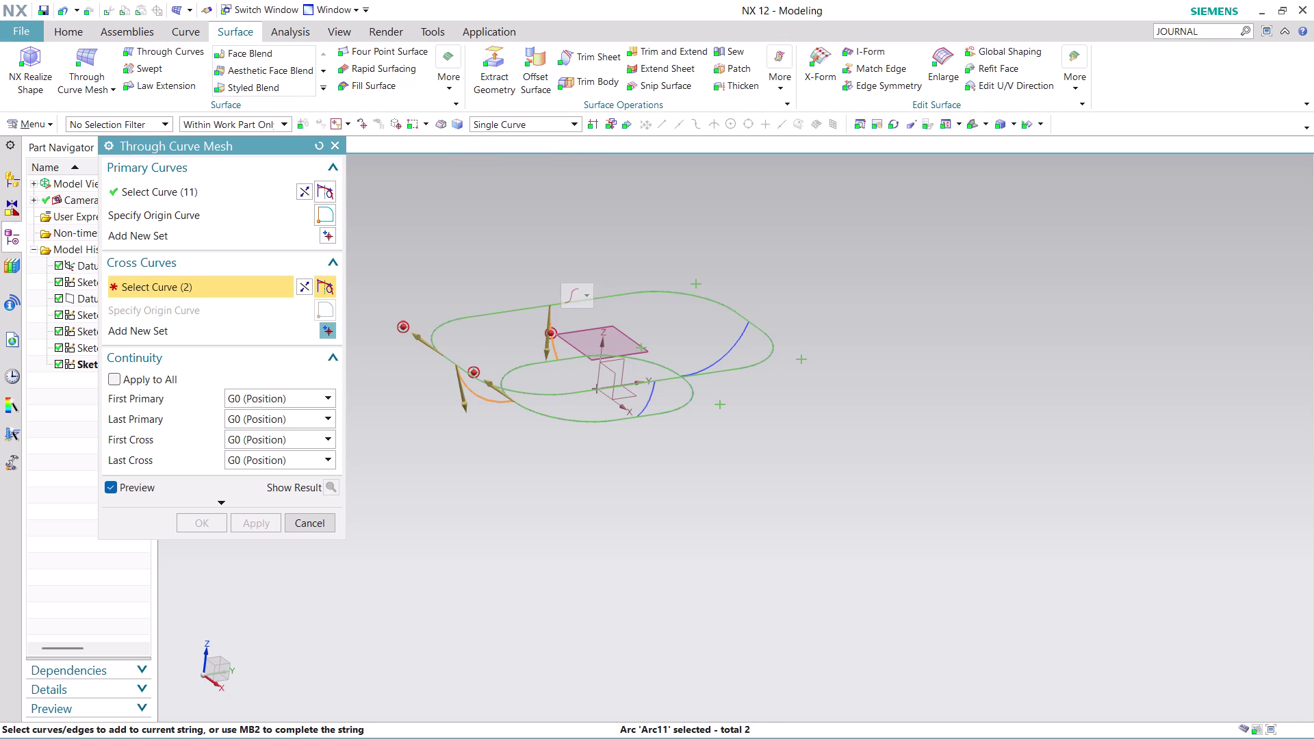
click(735, 342)
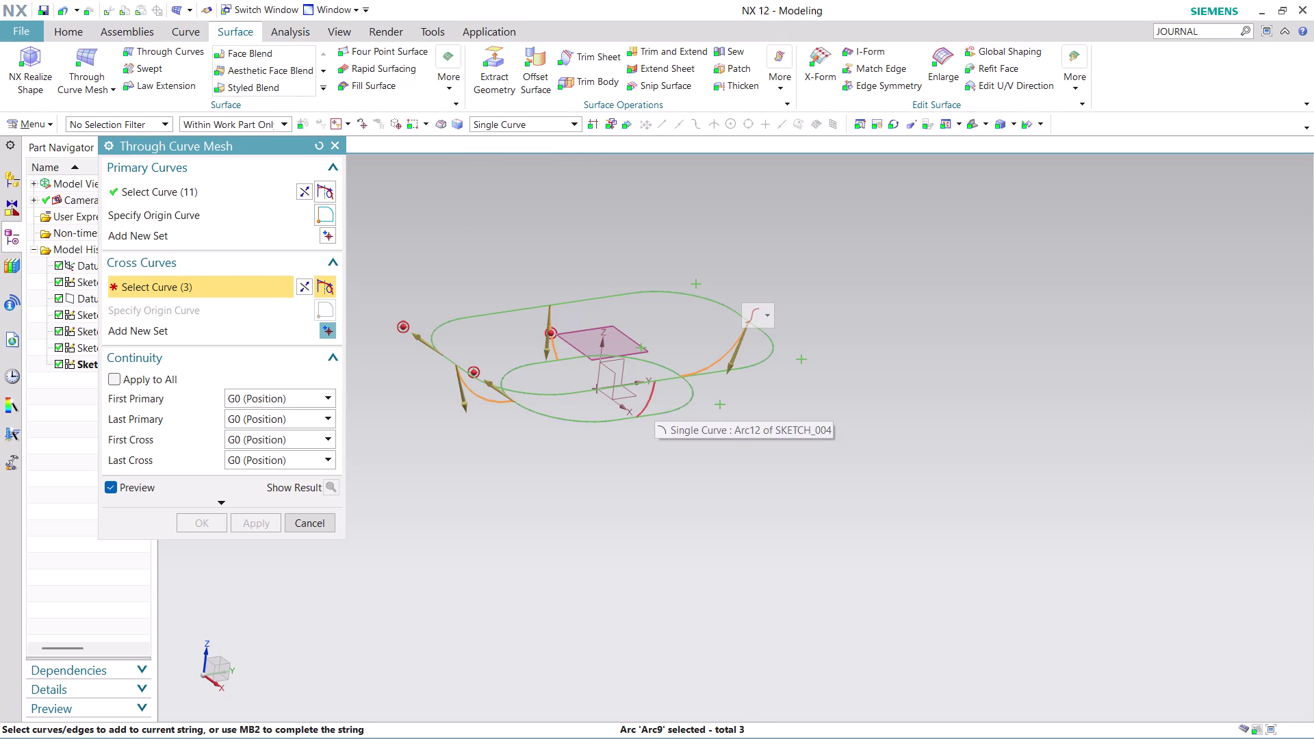
click(654, 404)
middle_click(671, 452)
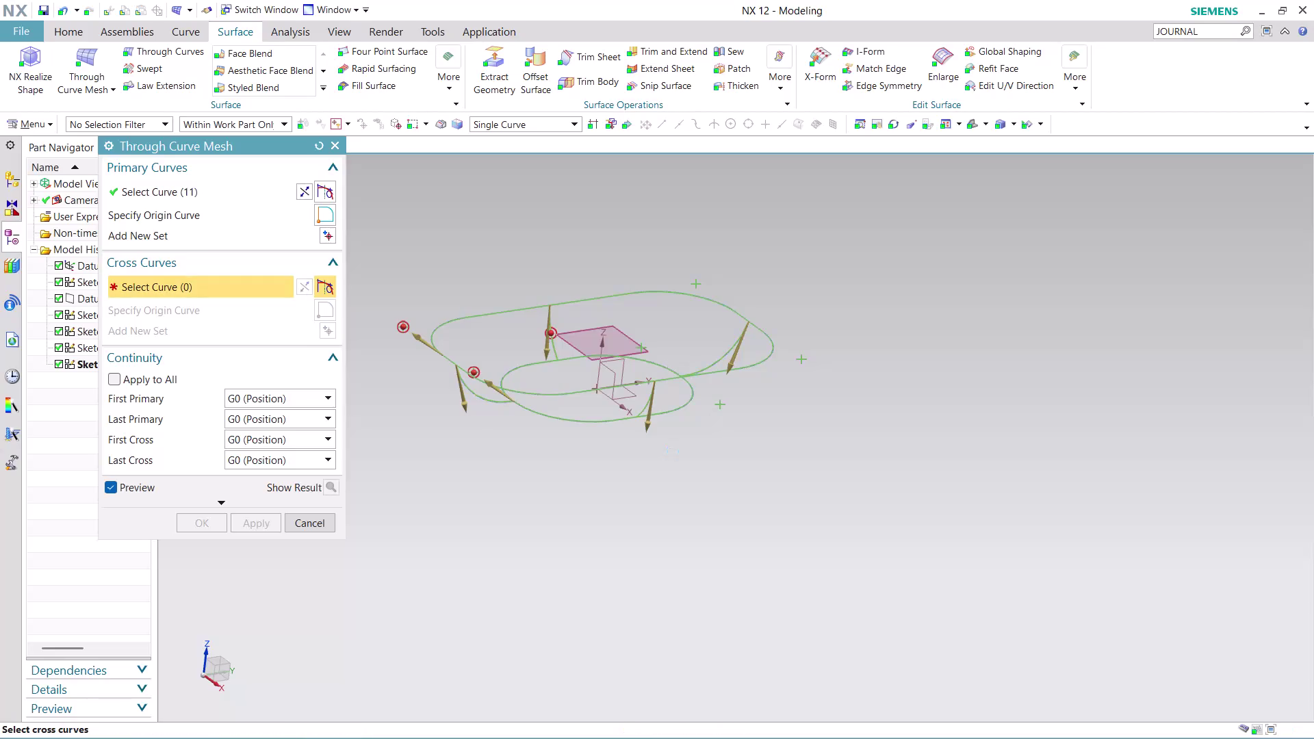
scroll(down, 3)
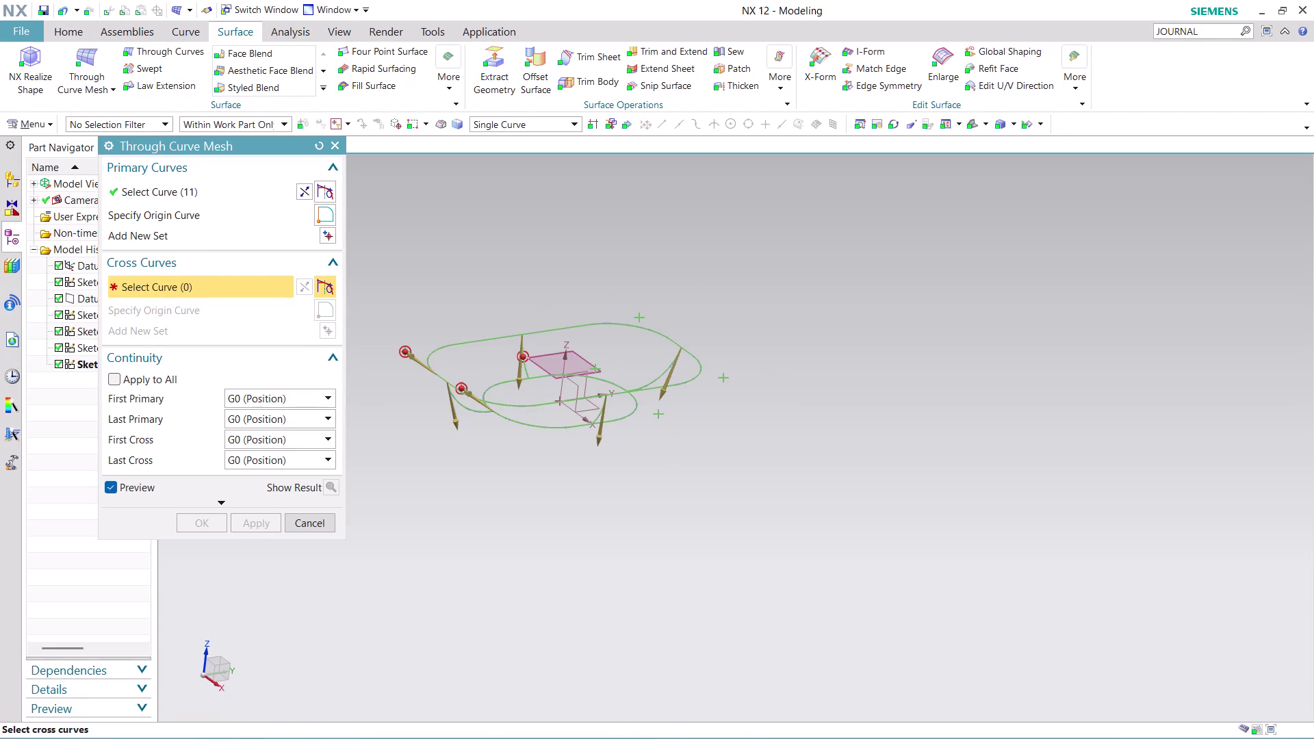
click(467, 408)
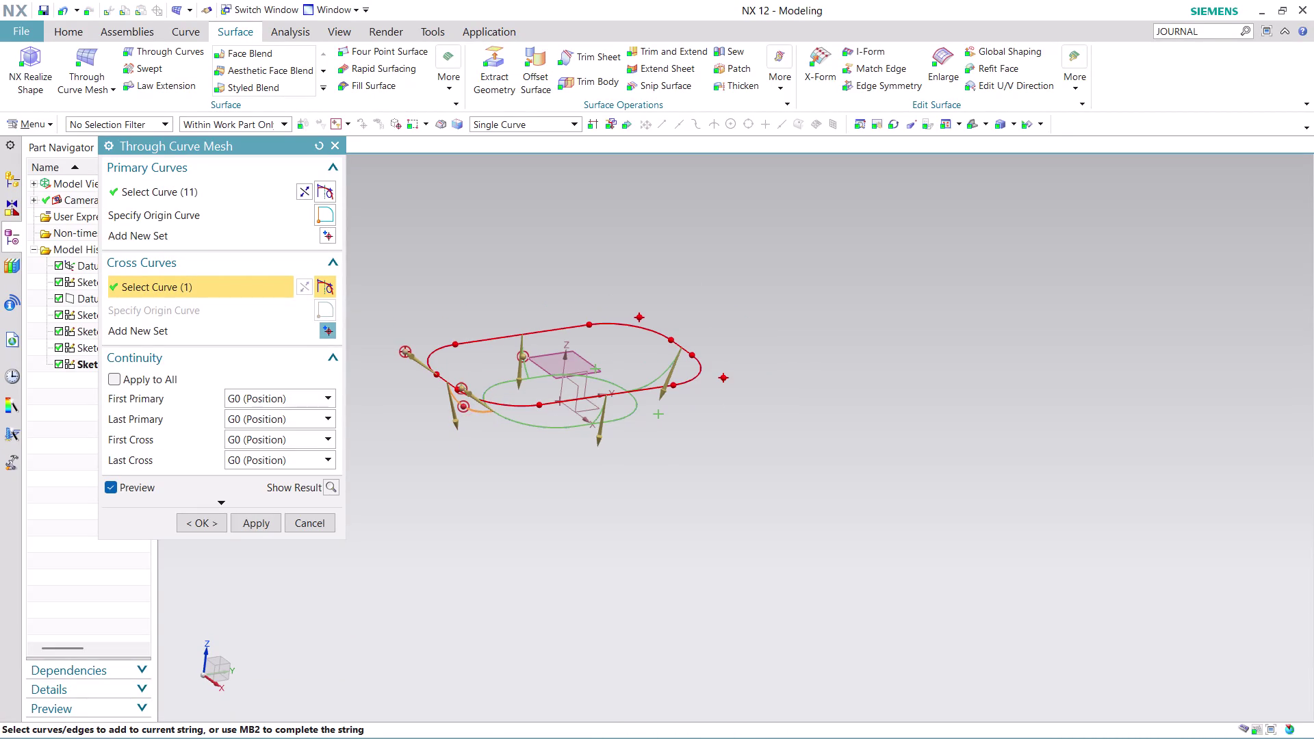
key(Escape)
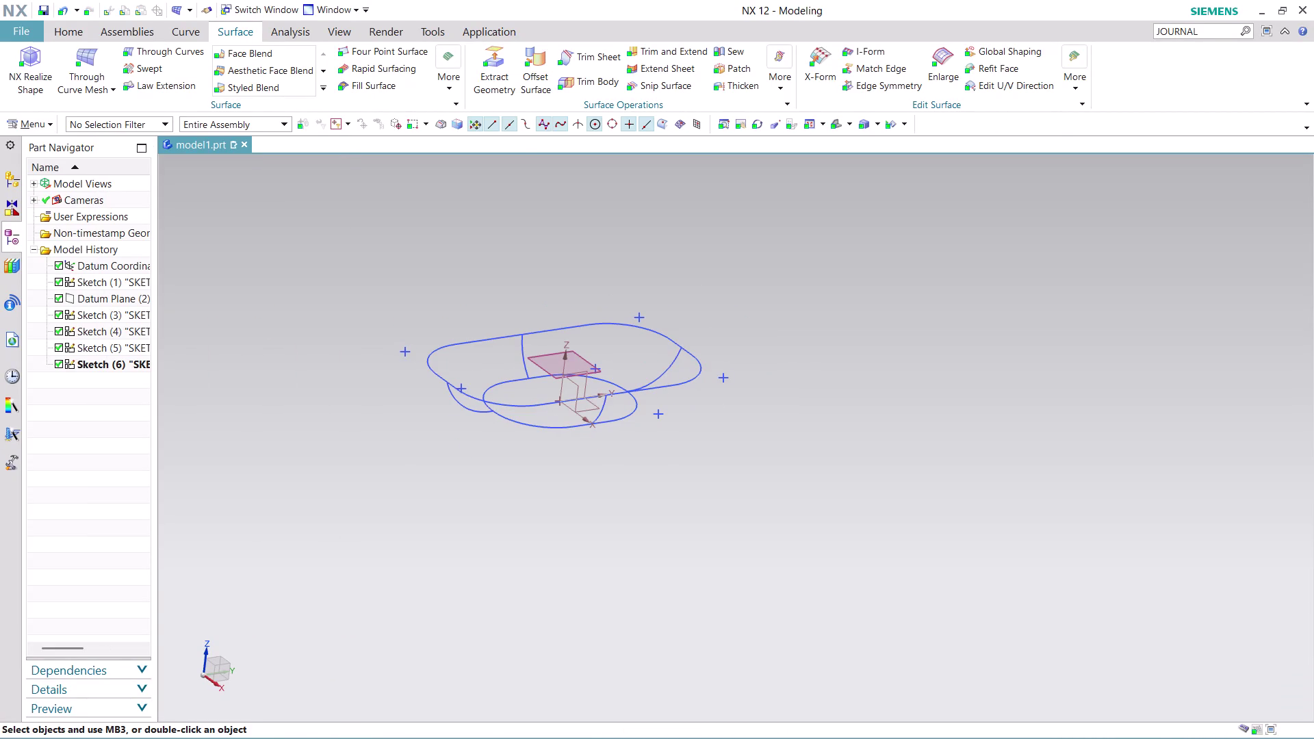
Start a new Through Curve Mesh with the outer and inner loops as primary curves.
click(105, 55)
click(444, 378)
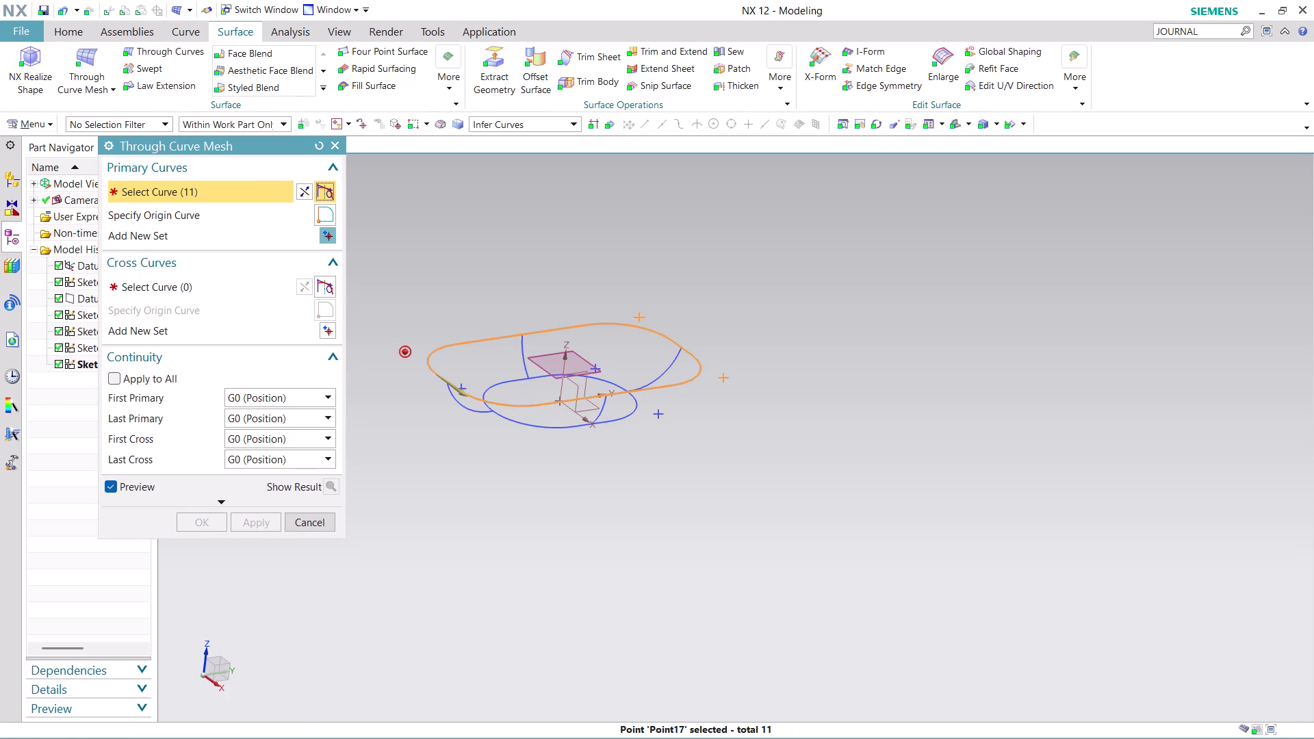
click(304, 184)
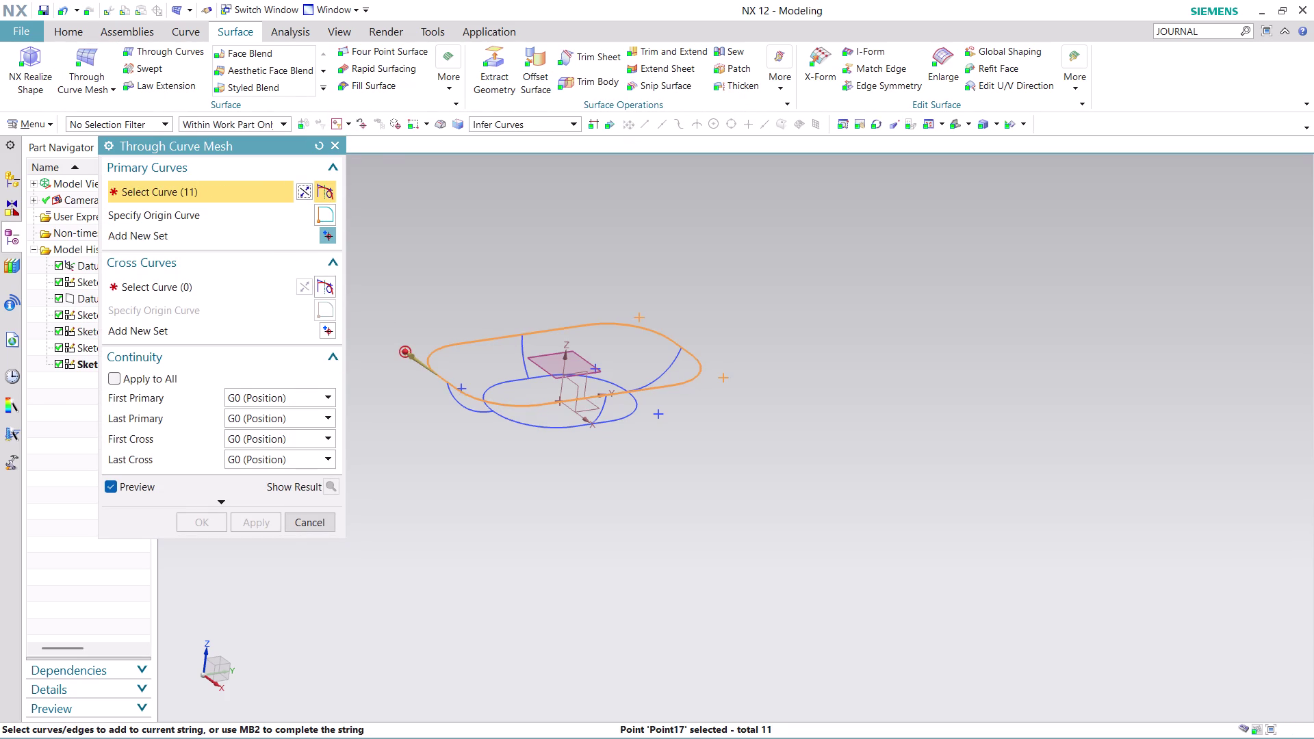
middle_click(438, 287)
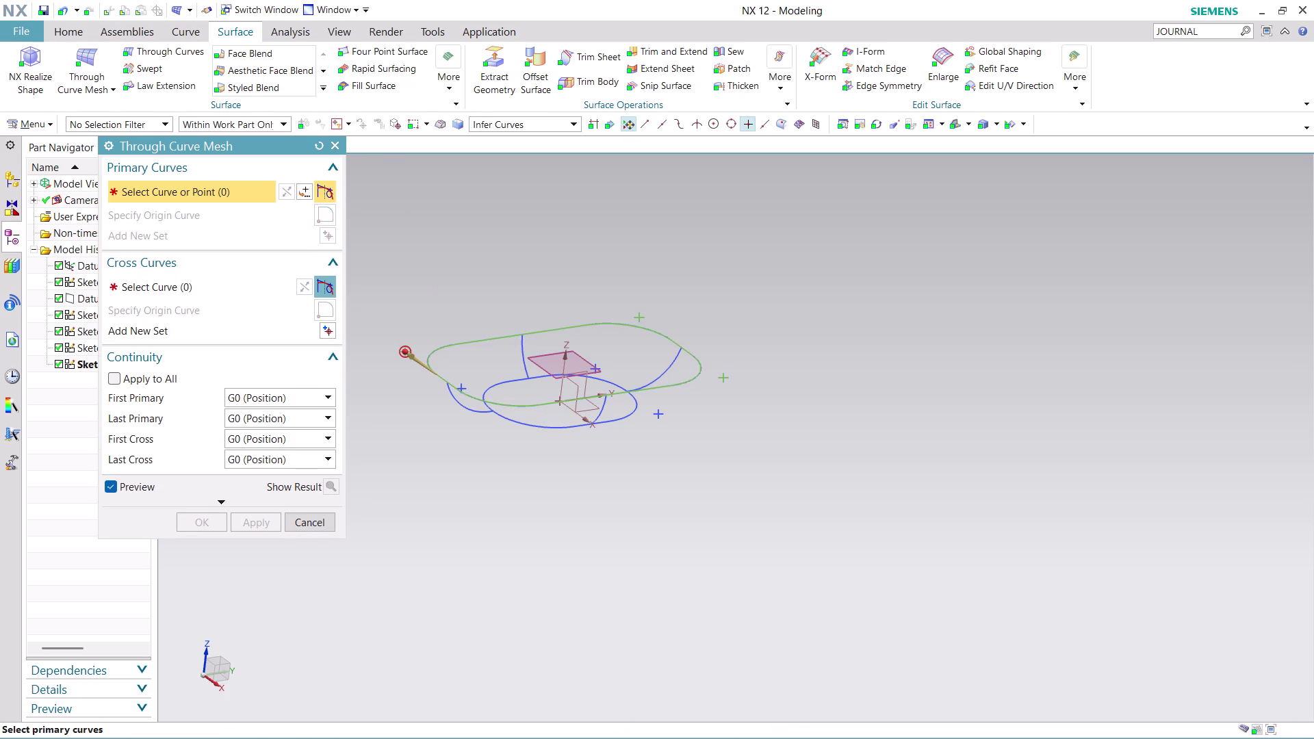
click(497, 422)
click(303, 187)
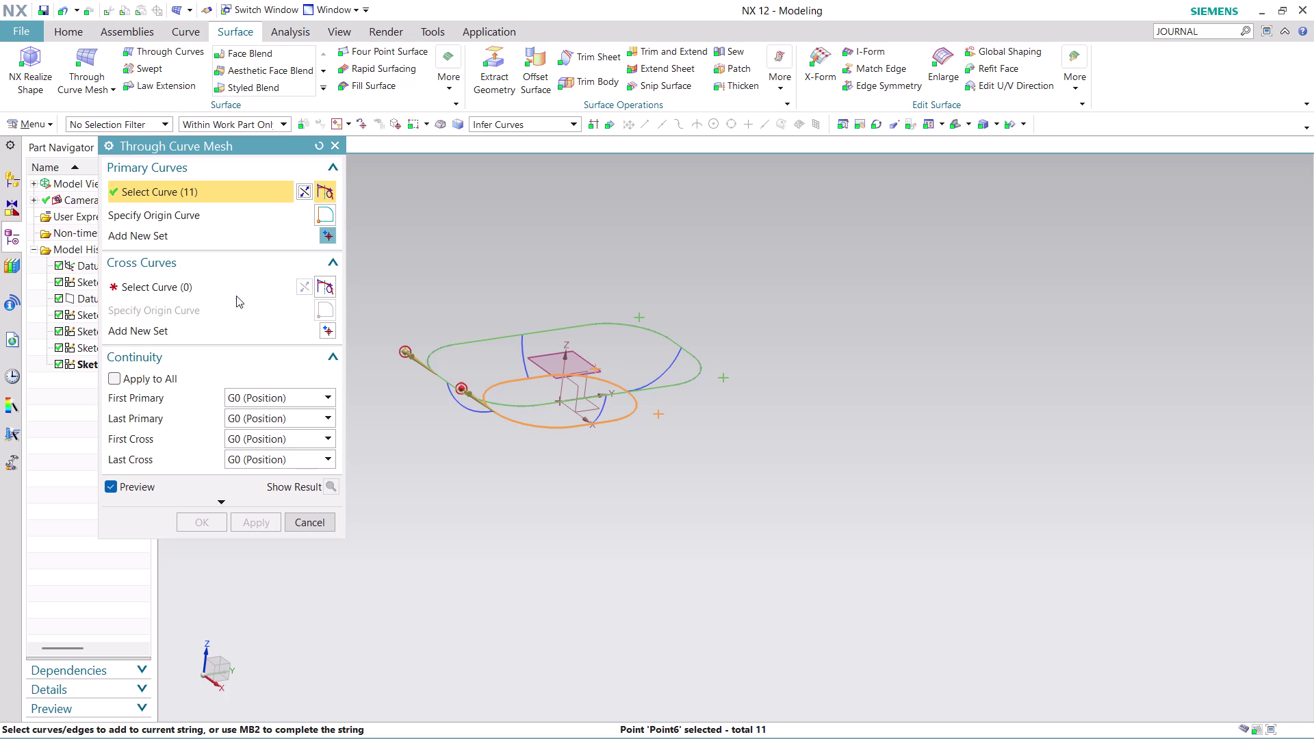
Select the left arcs, another arc and the outer loop as two cross-curve sets.
click(230, 284)
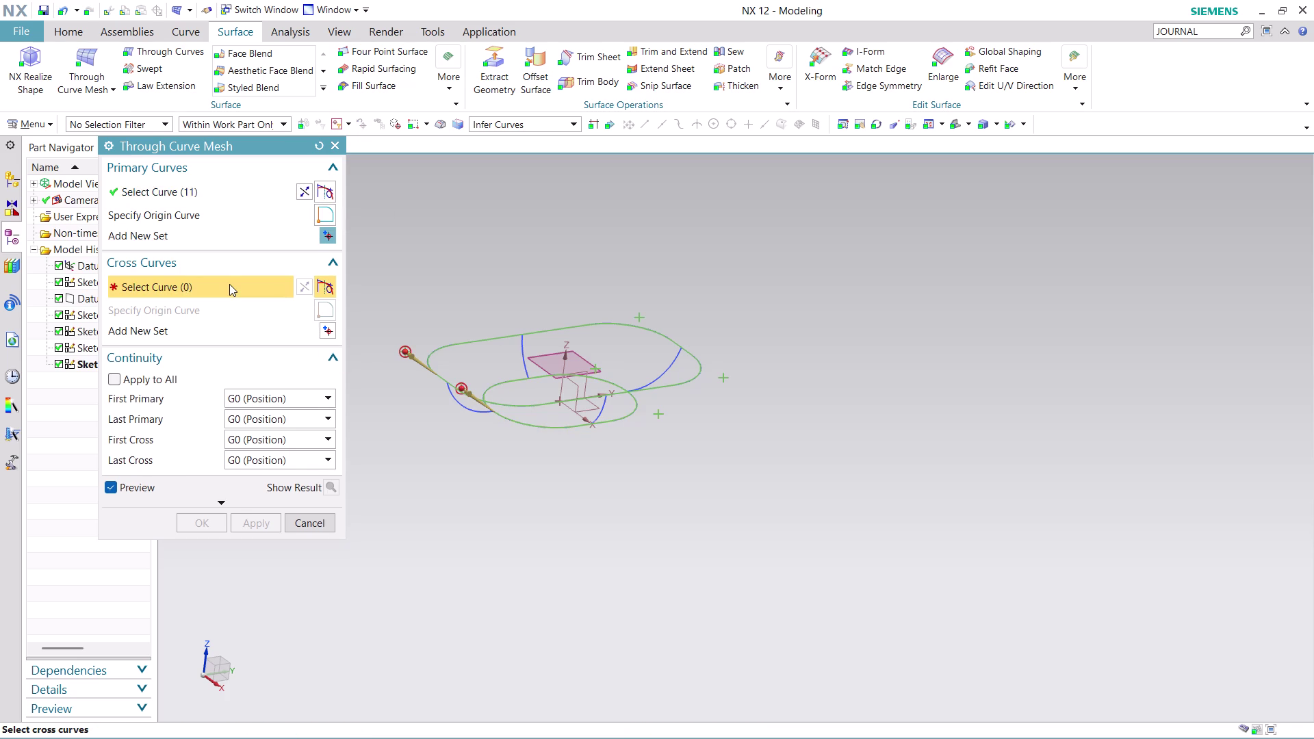
click(466, 412)
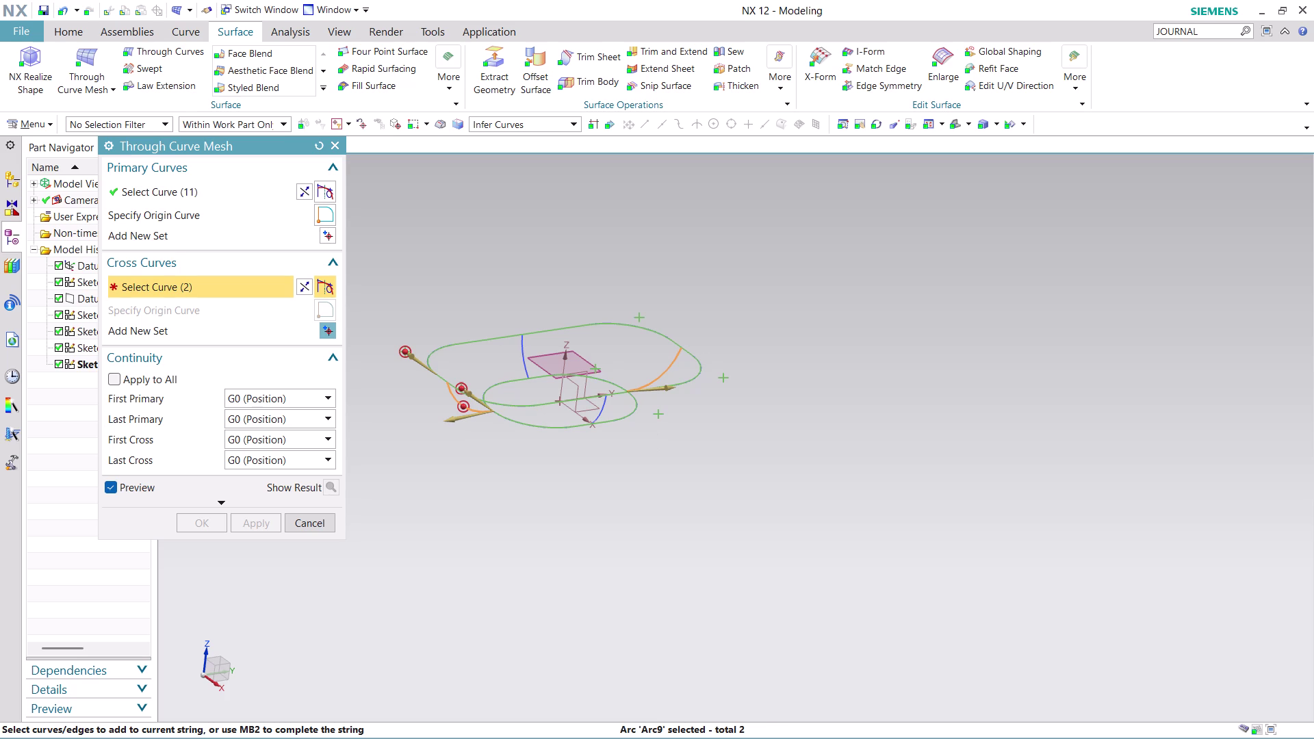
click(306, 287)
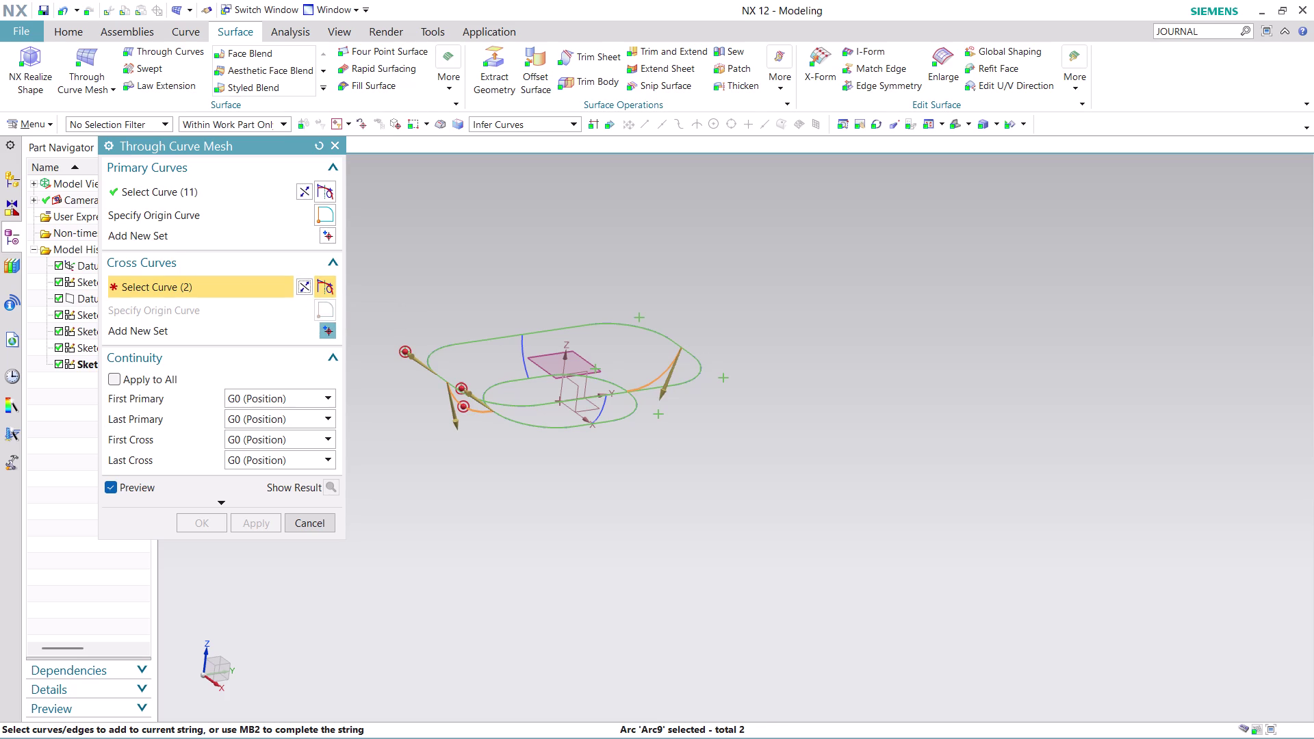
middle_click(501, 501)
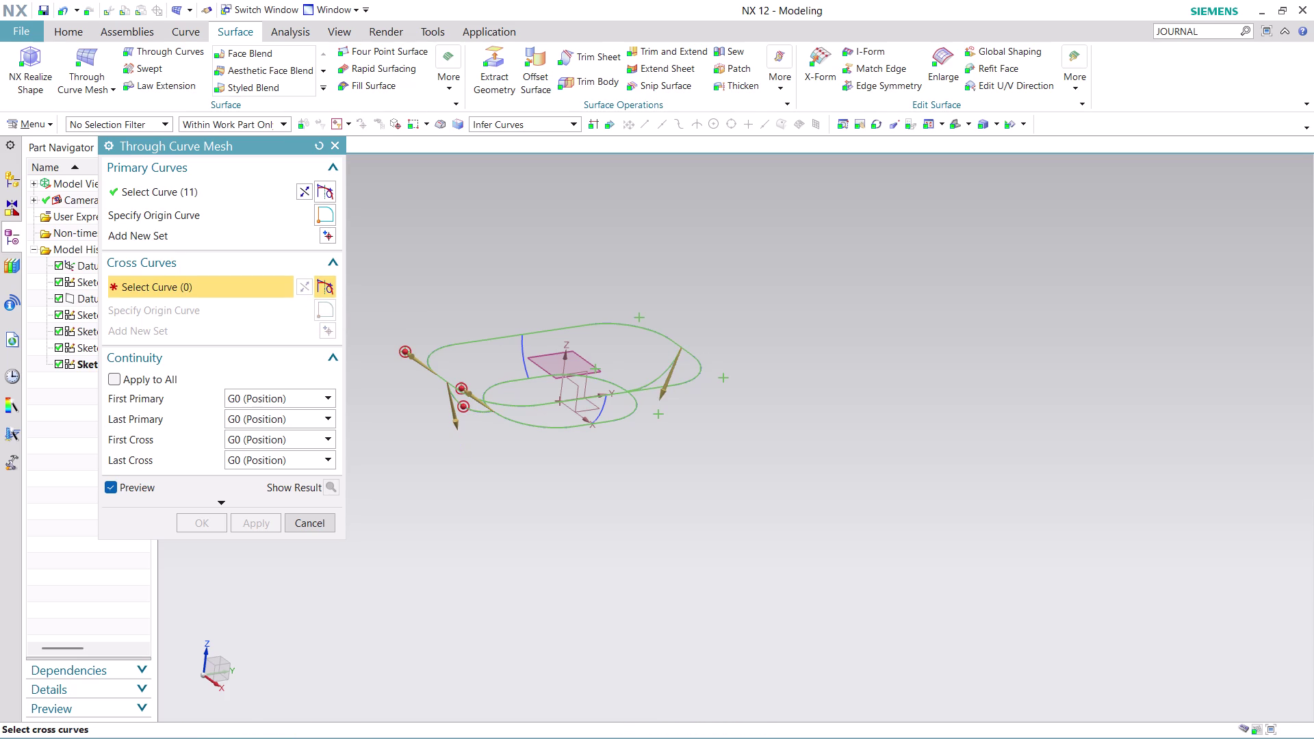
click(522, 360)
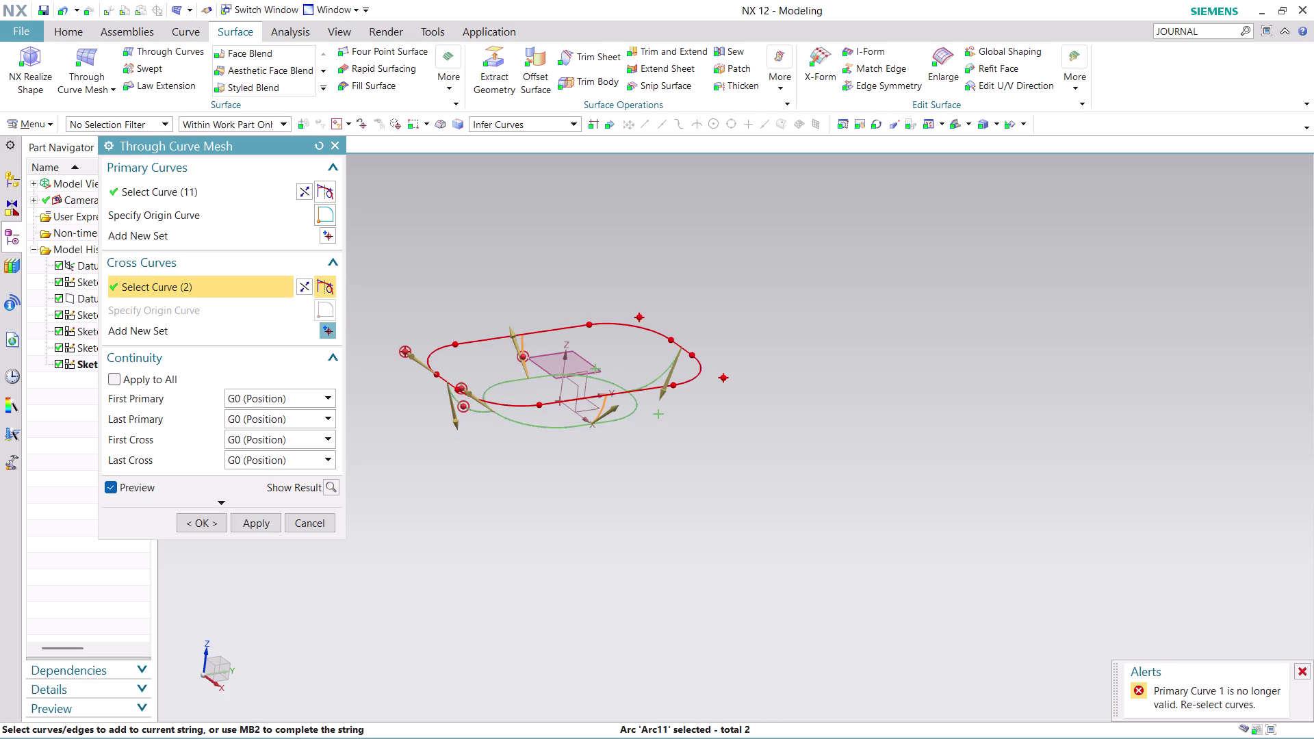
click(303, 284)
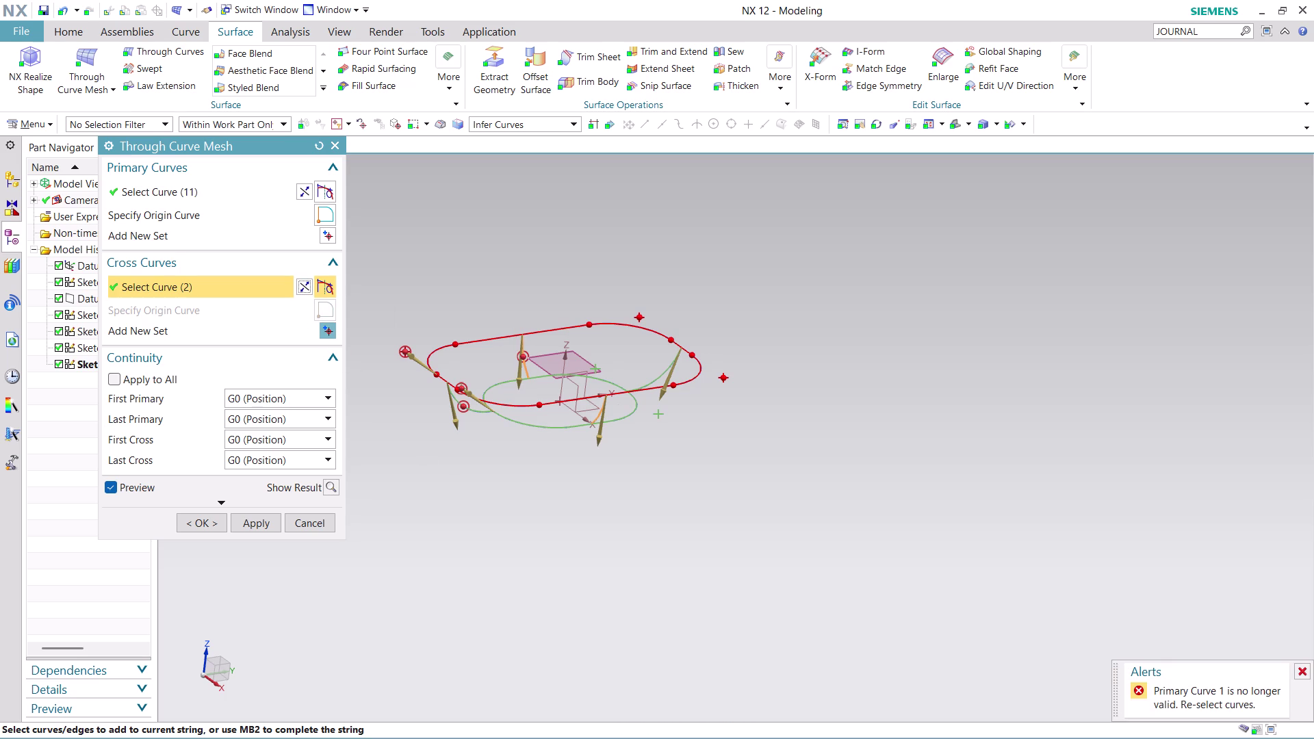
middle_drag(777, 348, 786, 365)
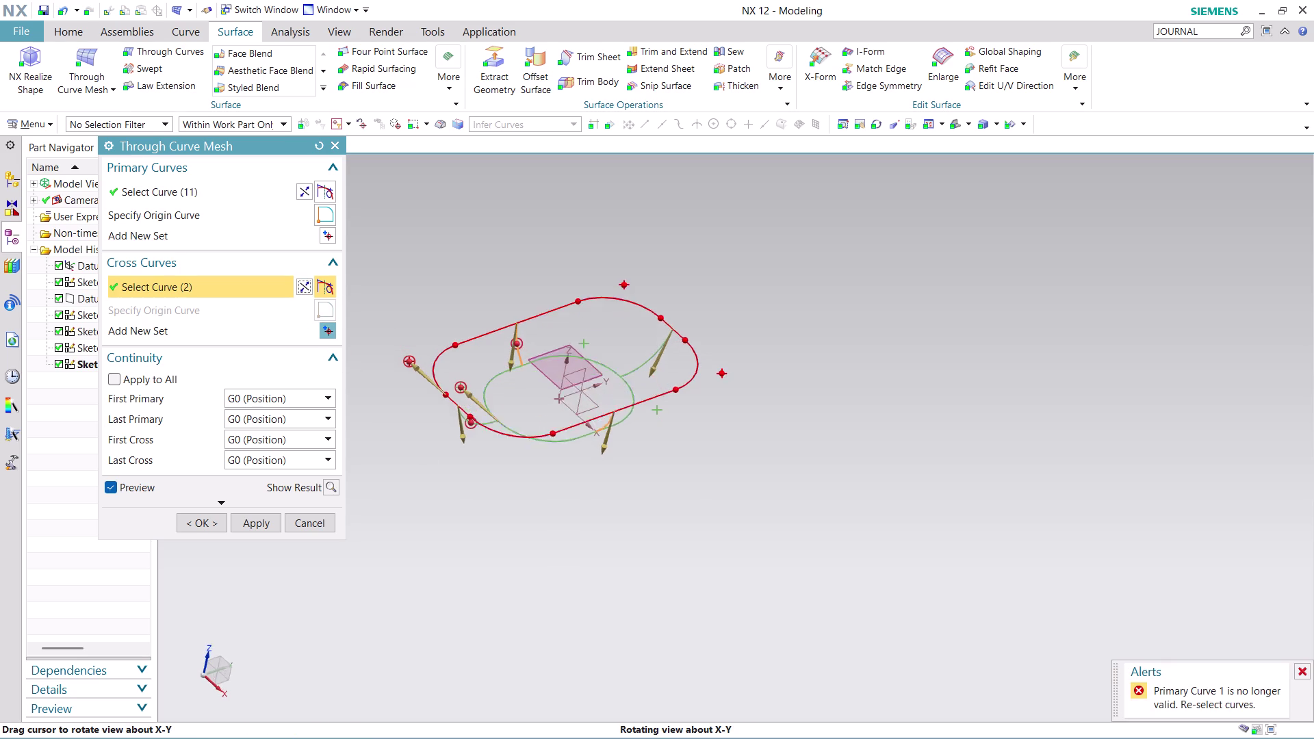
middle_drag(785, 365, 792, 391)
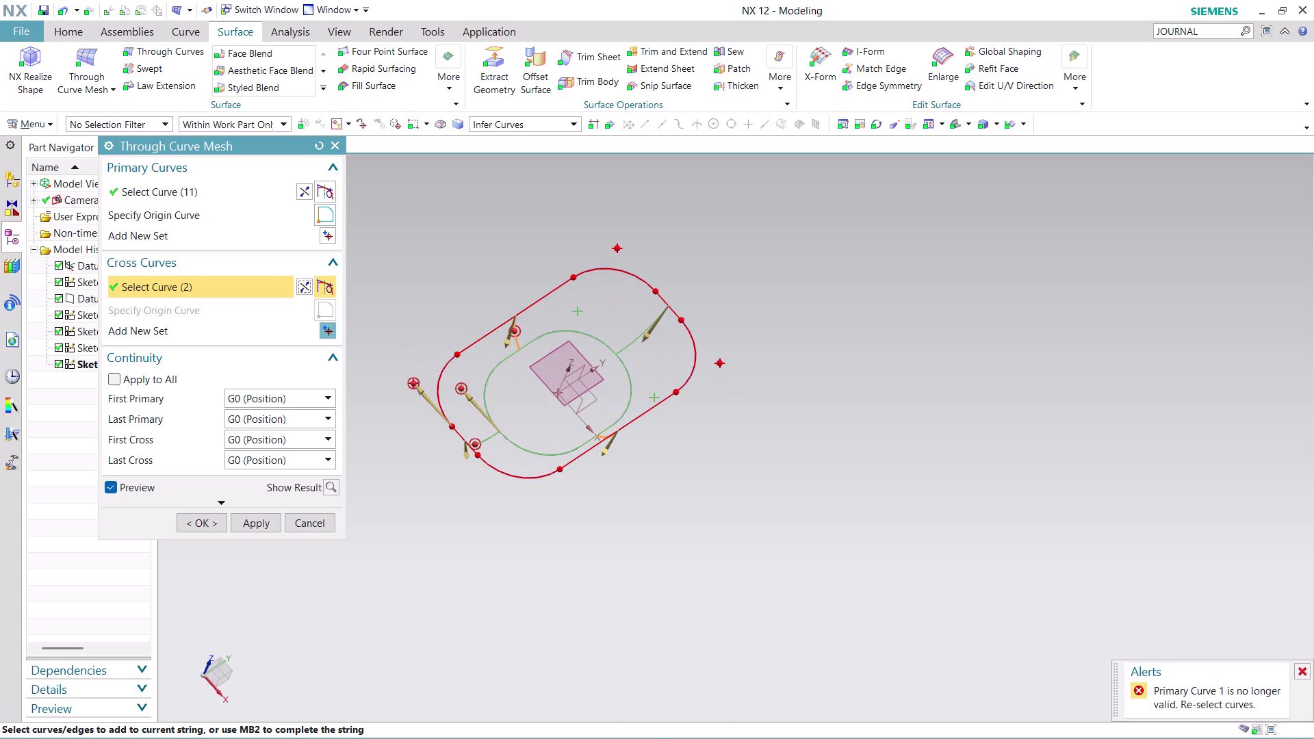